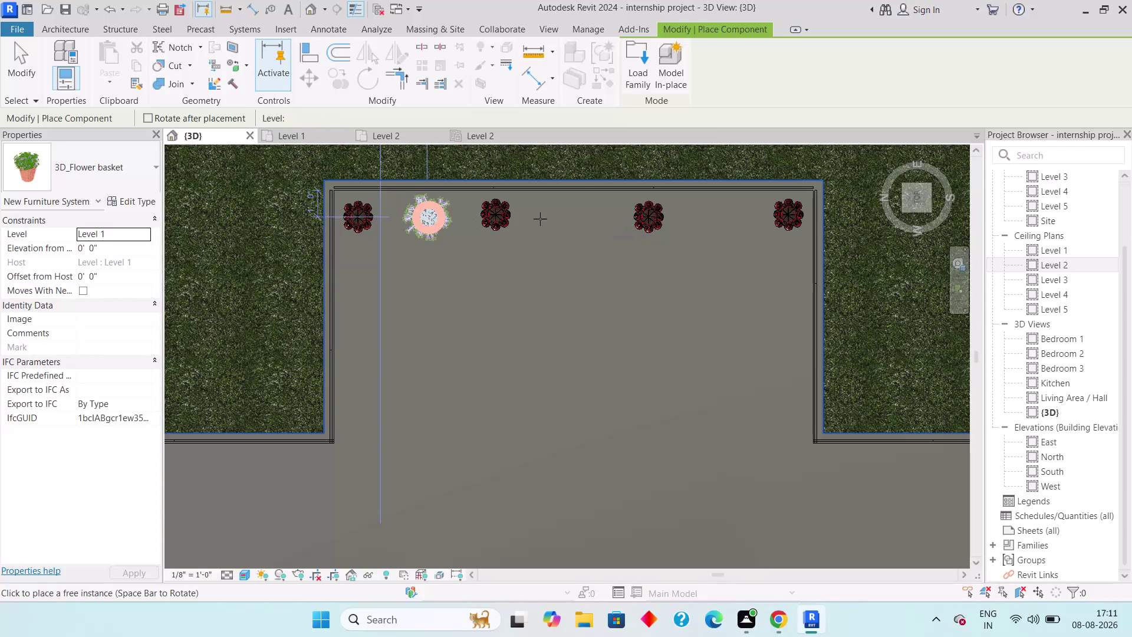
Place 3D_Flower basket instances between the top-wall vases and beside the right and left walls.
click(576, 216)
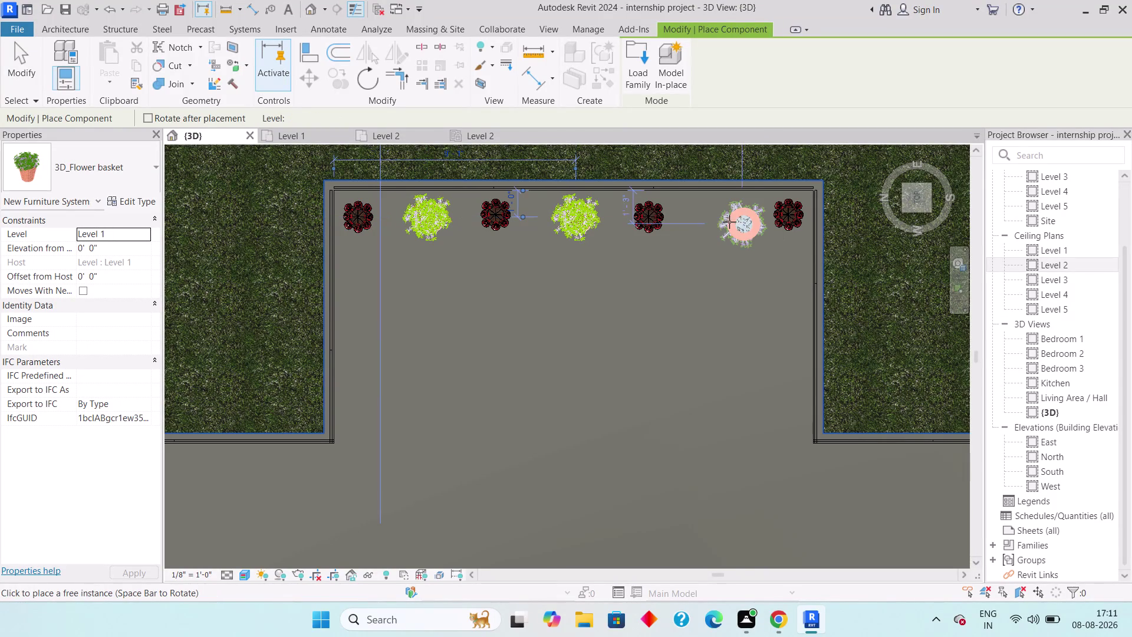
click(723, 220)
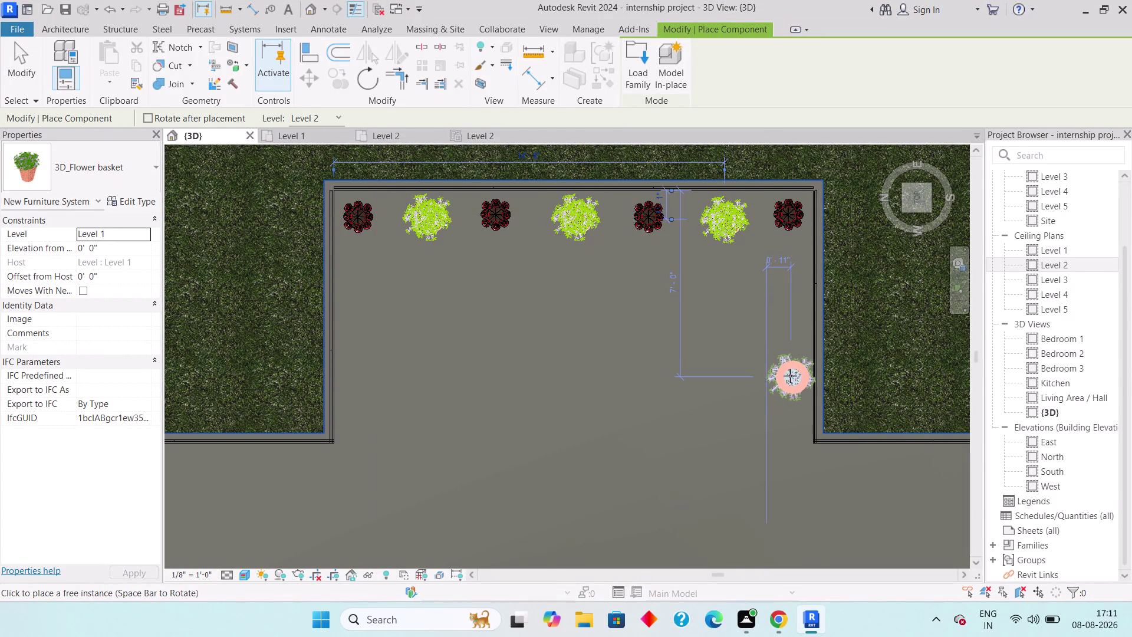
click(789, 375)
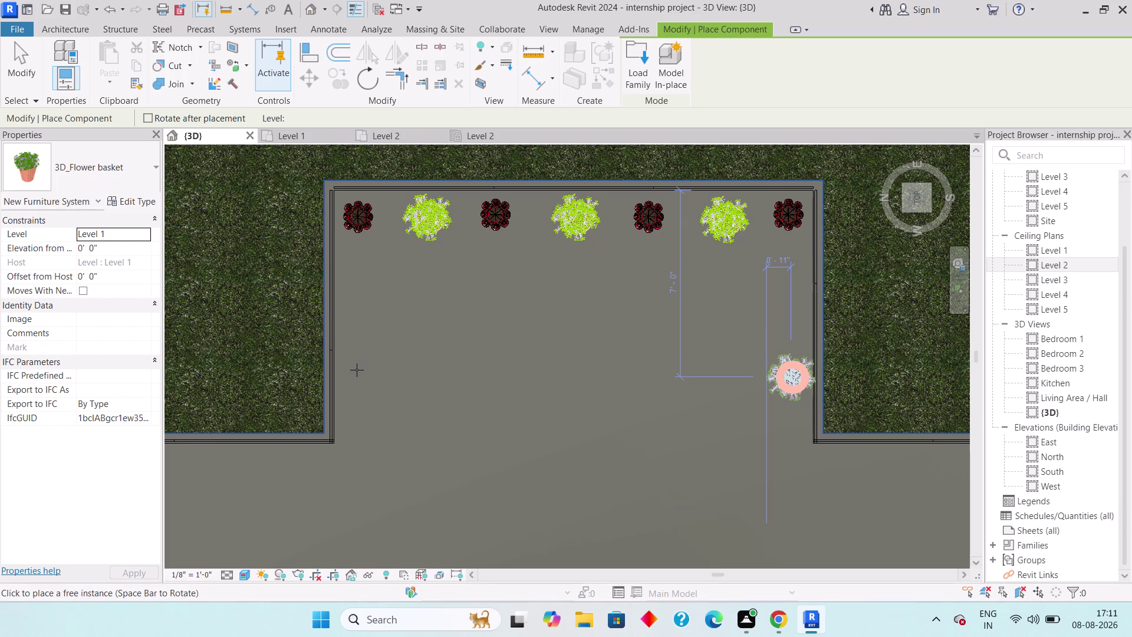
click(361, 372)
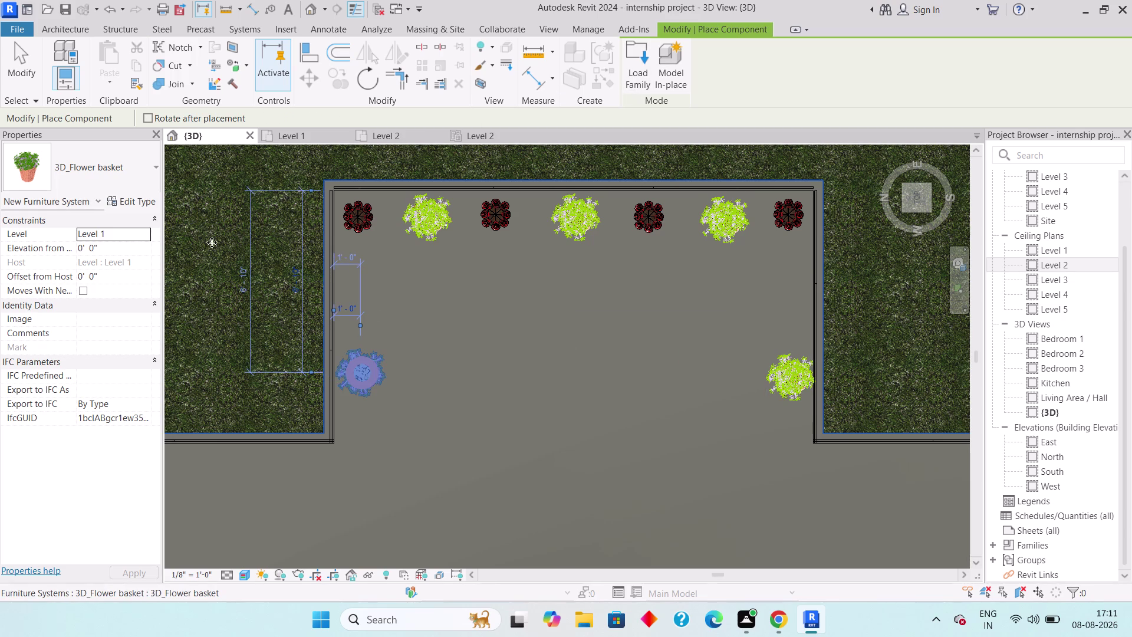
click(125, 167)
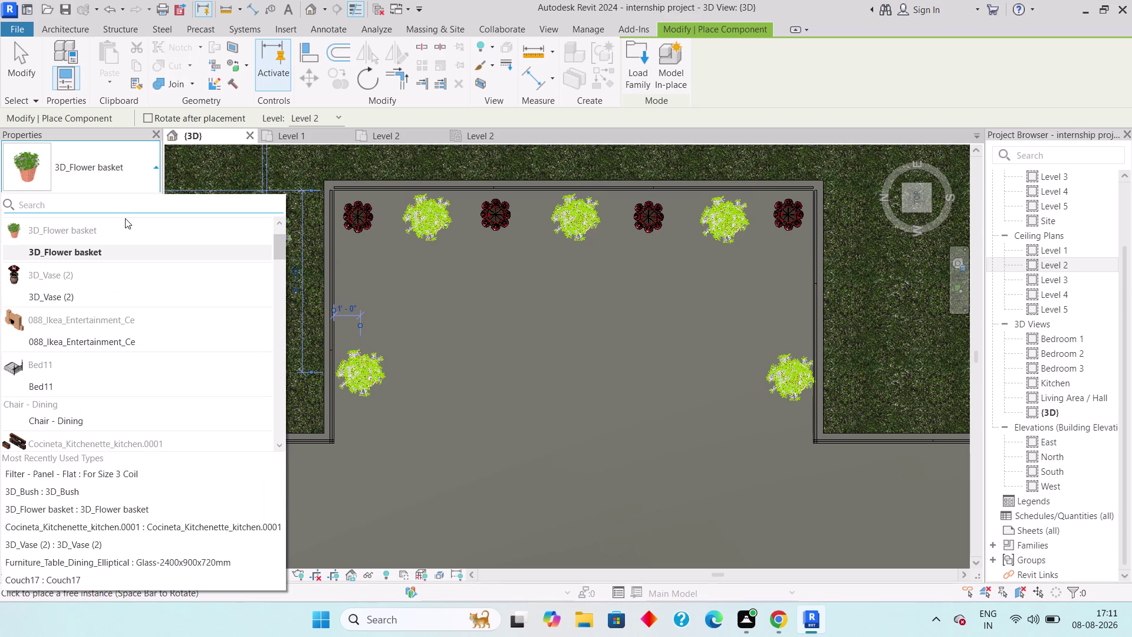
Place two 3D_Vase (2) vases, on the left wall and lower right, then nudge the right basket up.
click(40, 296)
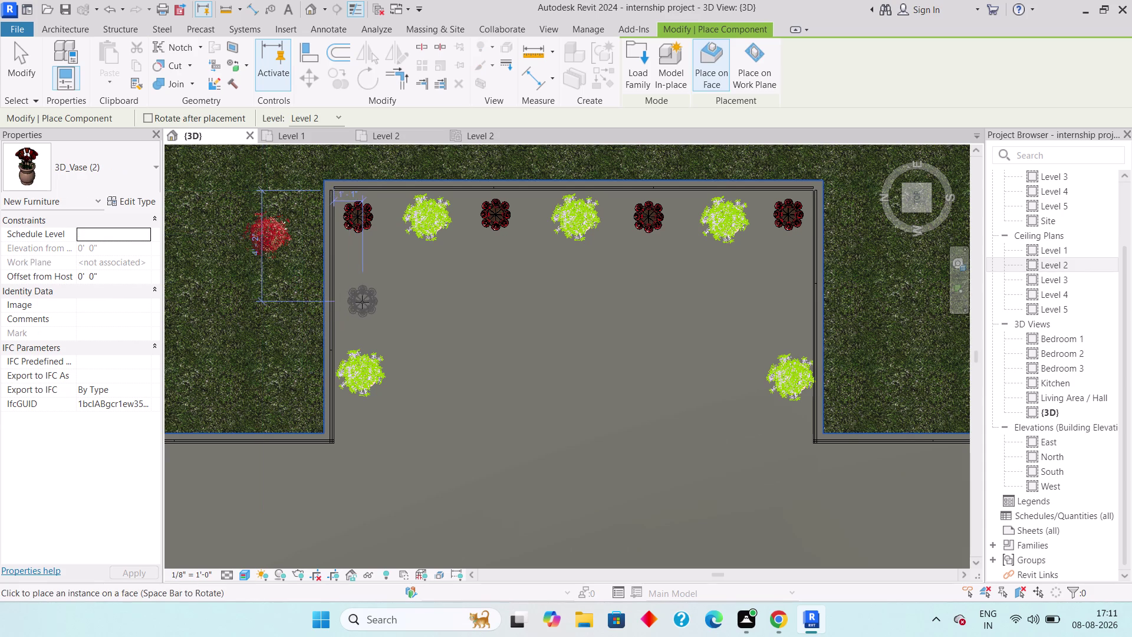
click(362, 301)
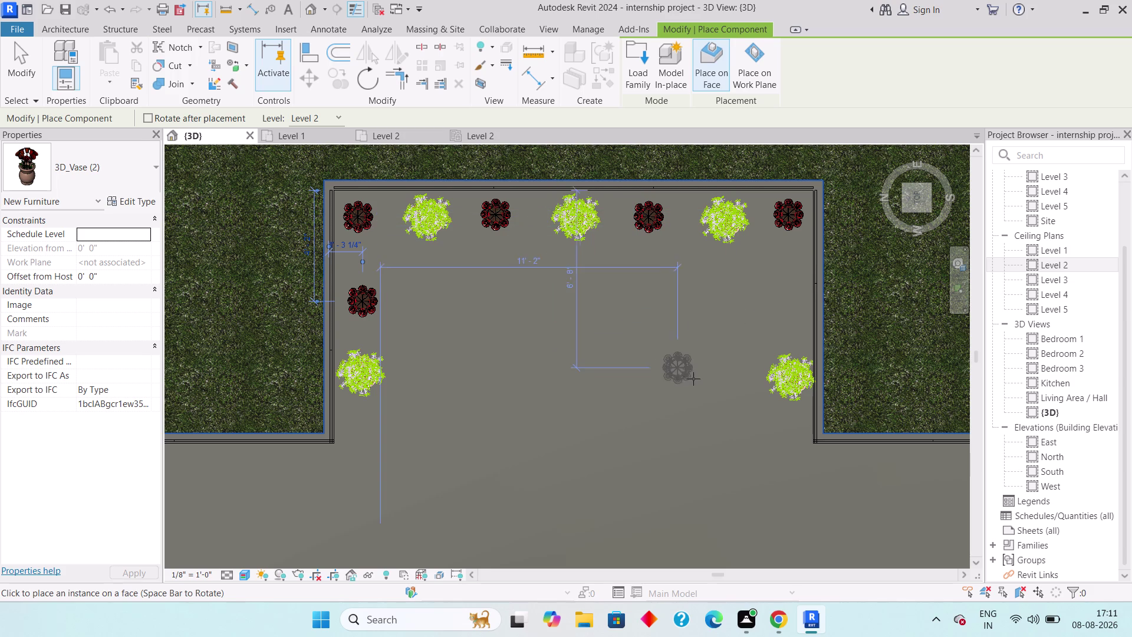
click(721, 392)
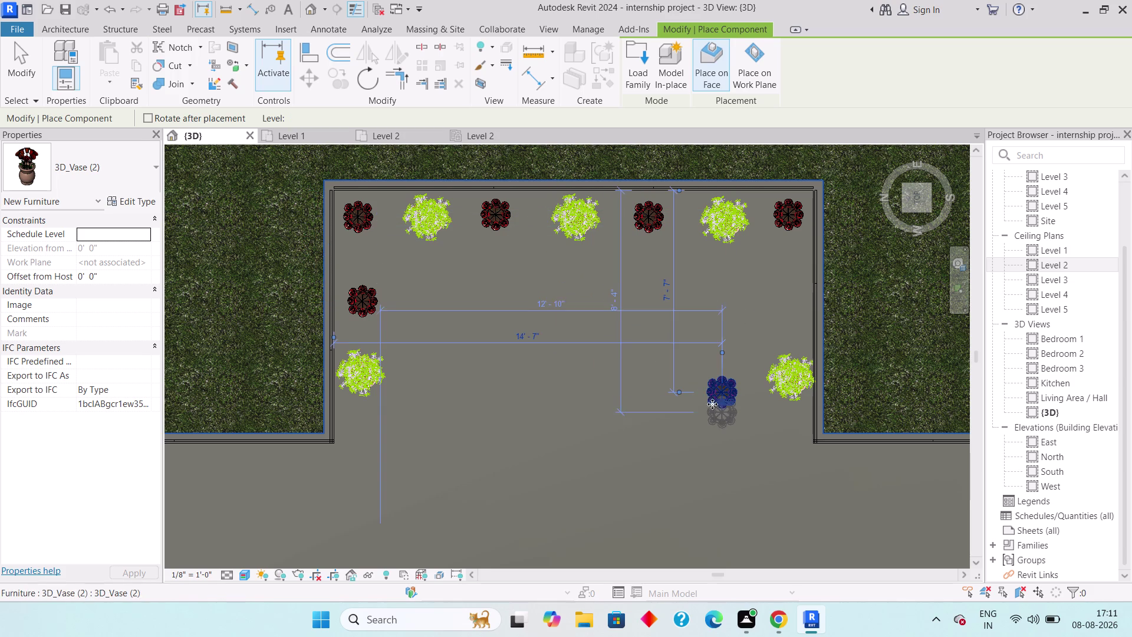
key(Escape)
key(Escape)
key(Escape)
key(Escape)
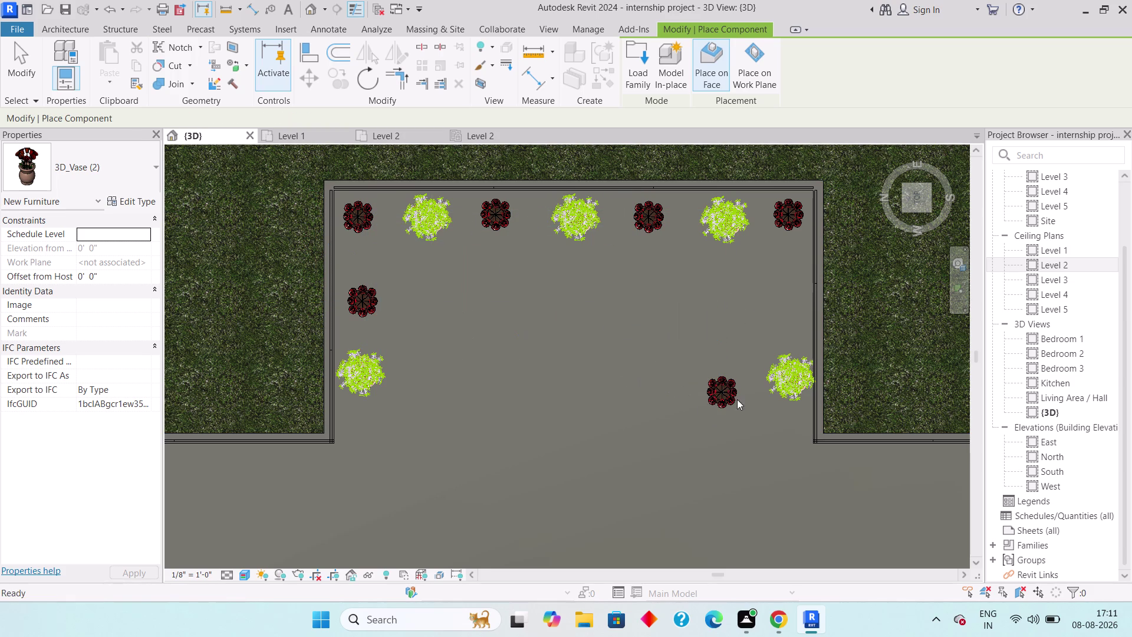
click(793, 391)
key(Up)
Nudge the right-wall flower basket upward with repeated arrow keys, then deselect.
key(Up)
key(Up)
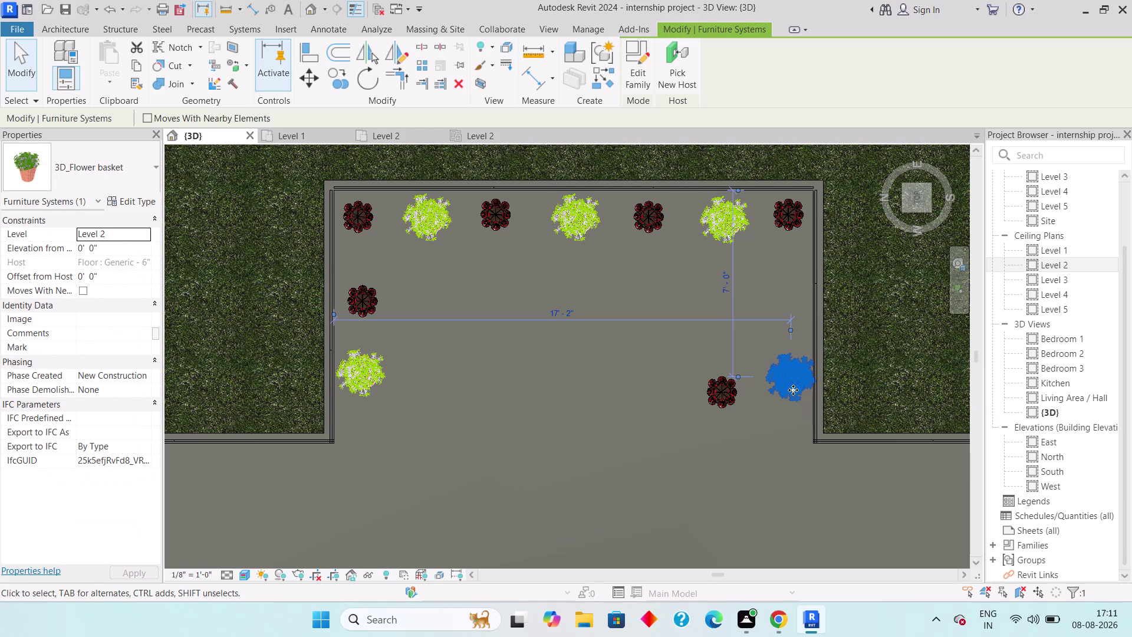
key(Up)
key(Up)
key(Up)
key(Up)
key(Up)
key(Up)
key(Up)
key(Up)
key(Up)
key(Up)
key(Up)
key(Up)
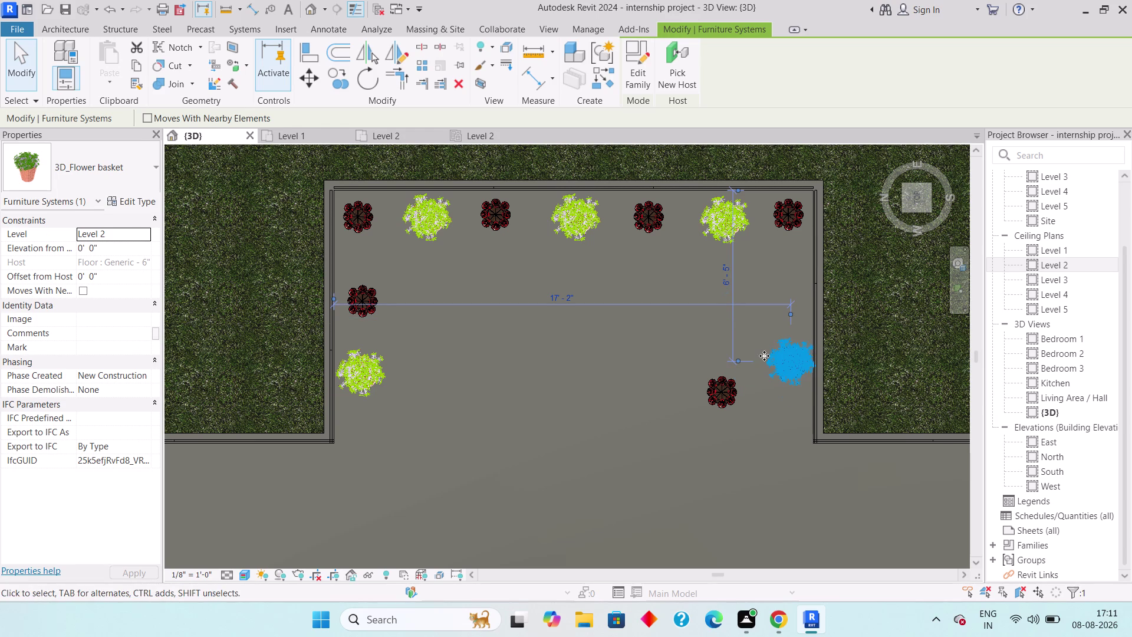
key(Up)
key(Up)
key(Up)
key(Up)
key(Up)
key(Up)
key(Up)
key(Up)
key(Up)
key(Up)
key(Up)
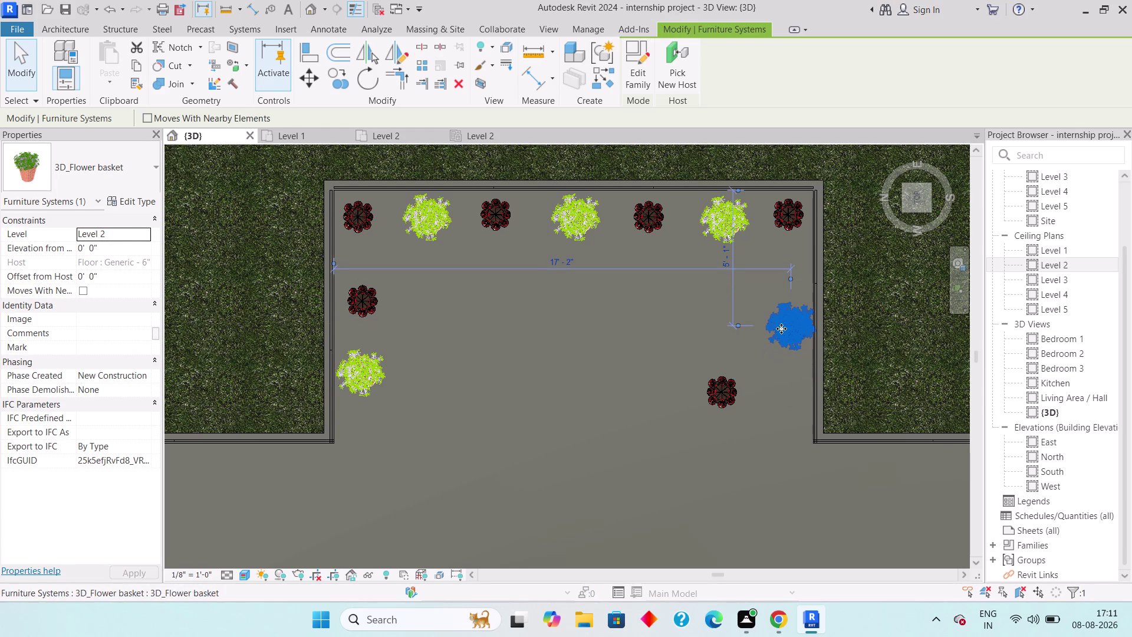
key(Escape)
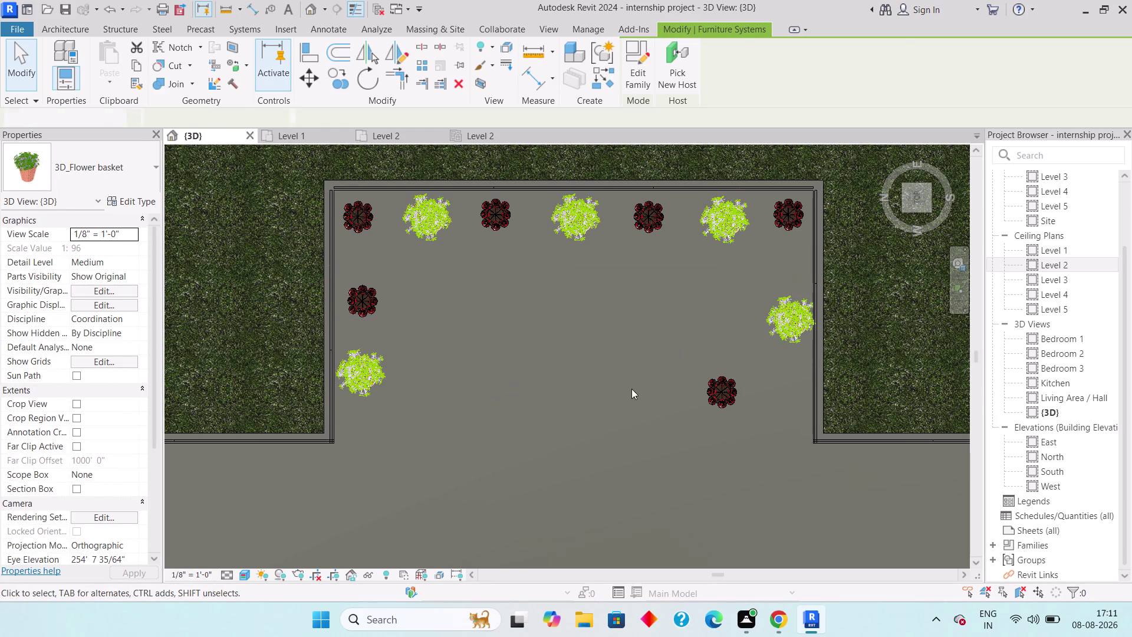
Drag the right-wall flower basket slightly higher and the lower vase next to the right wall.
drag(790, 329, 780, 303)
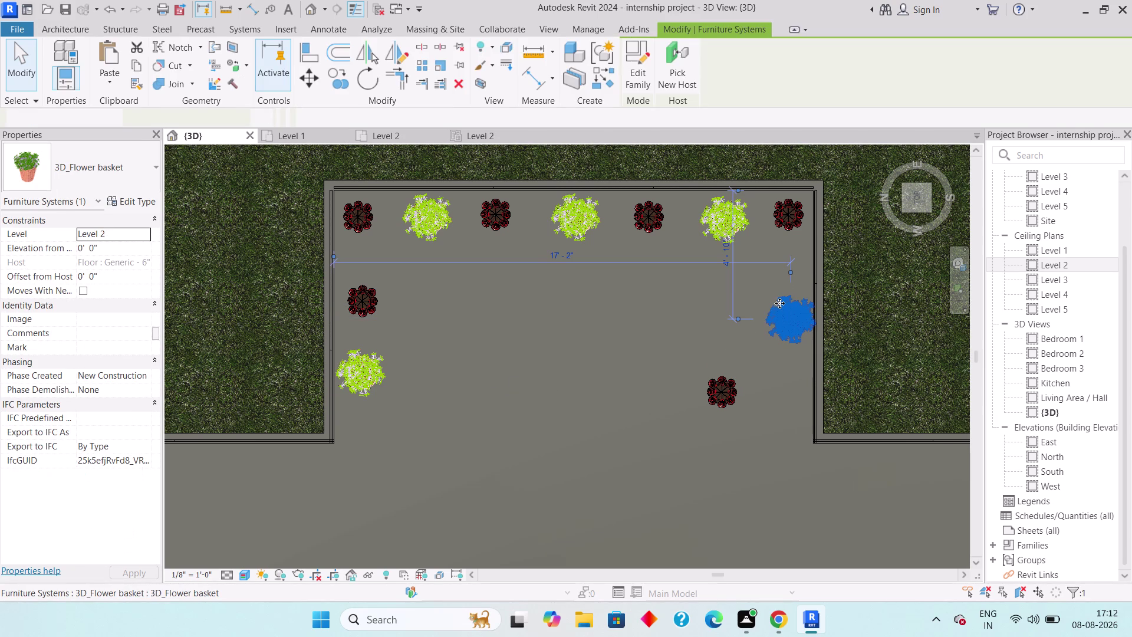
drag(780, 303, 779, 302)
key(Escape)
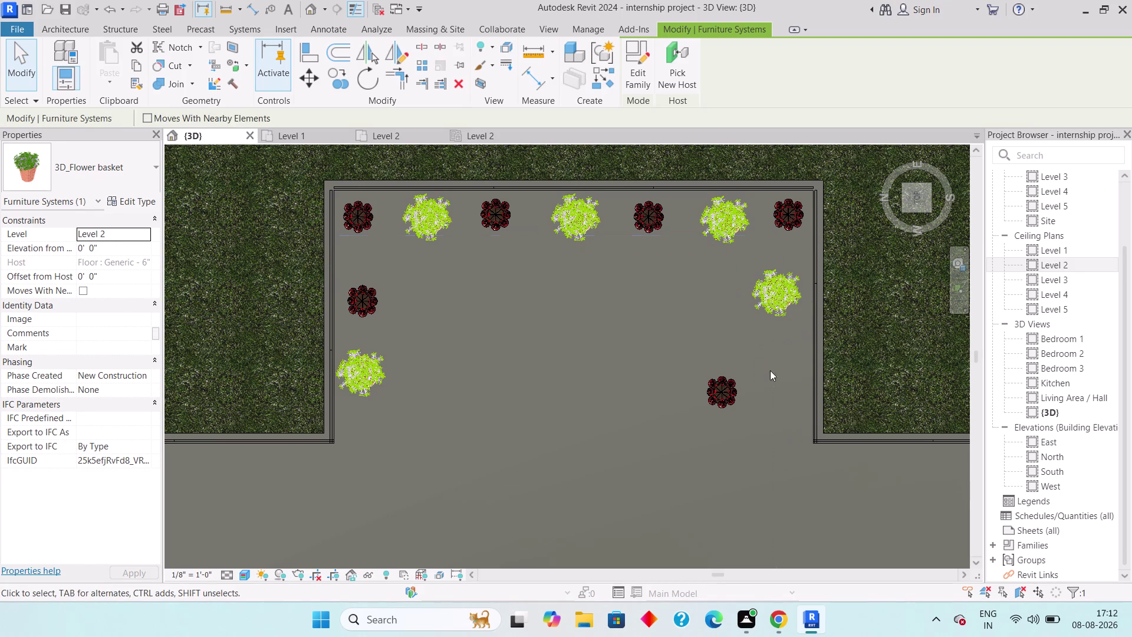
drag(721, 385, 795, 376)
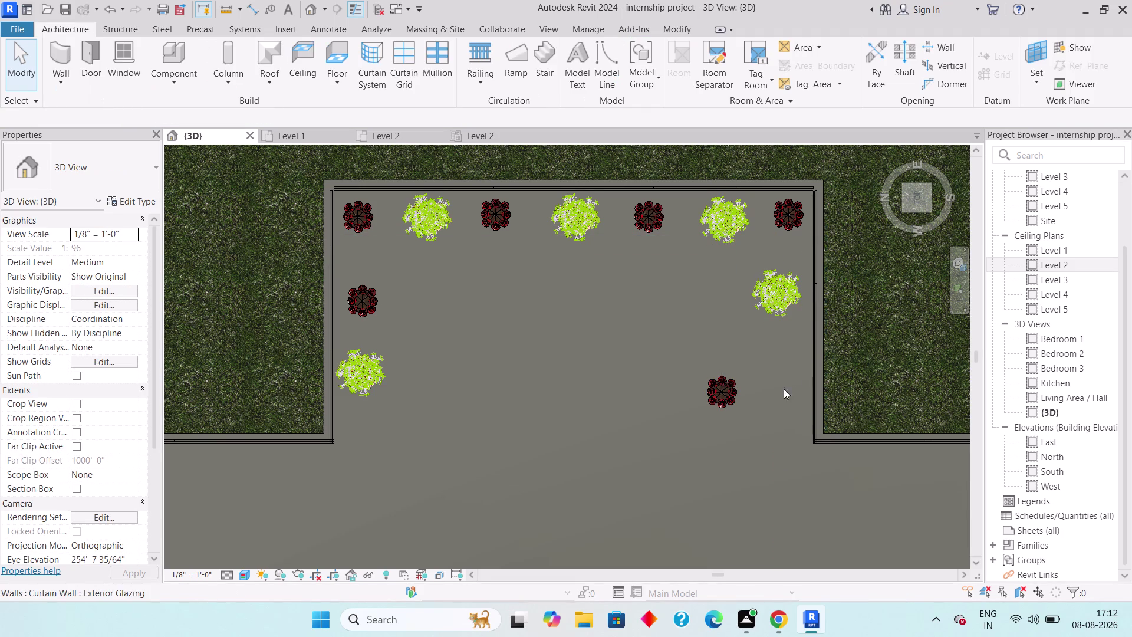
drag(715, 394, 789, 388)
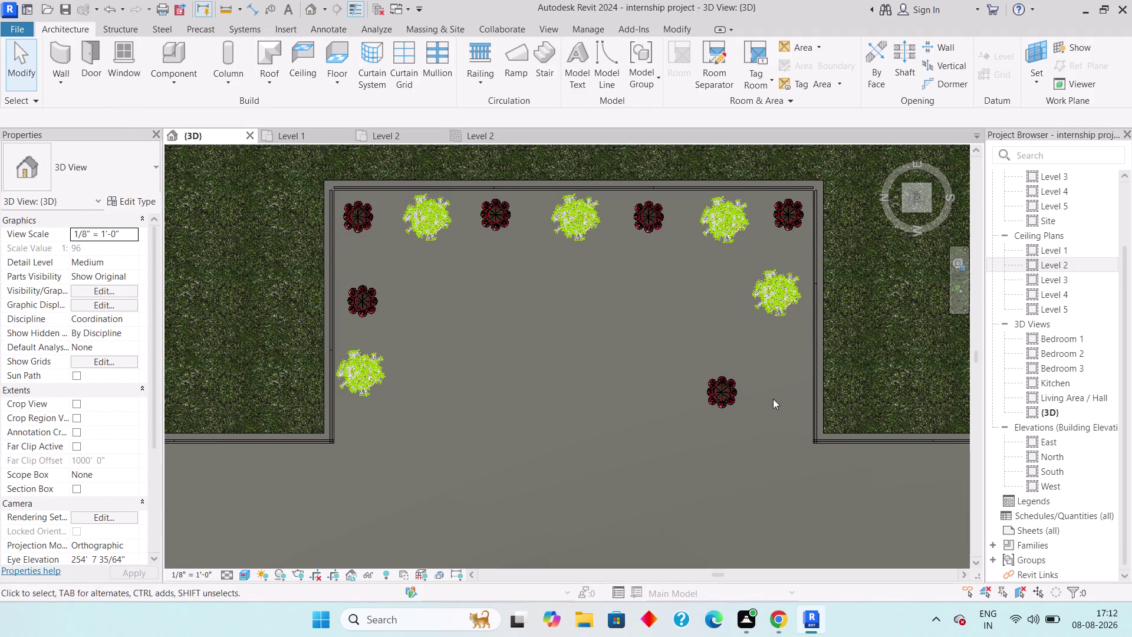
drag(724, 391, 784, 388)
Drag the left flower basket up the wall and the vase down to the lower left.
drag(361, 305, 417, 396)
drag(361, 376, 358, 297)
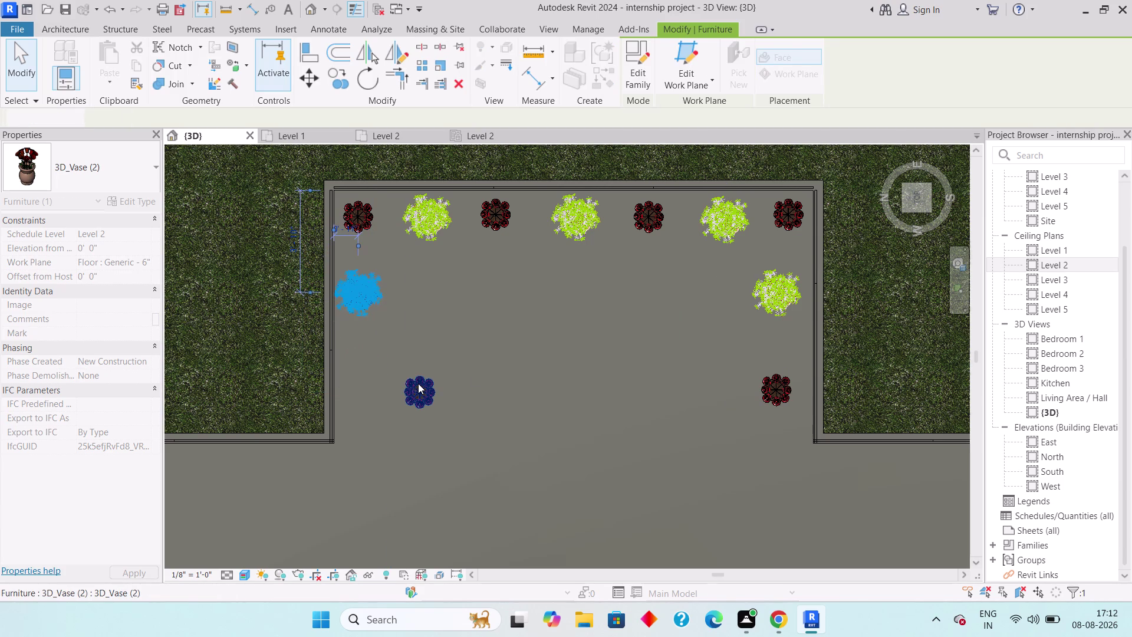
drag(418, 383, 356, 369)
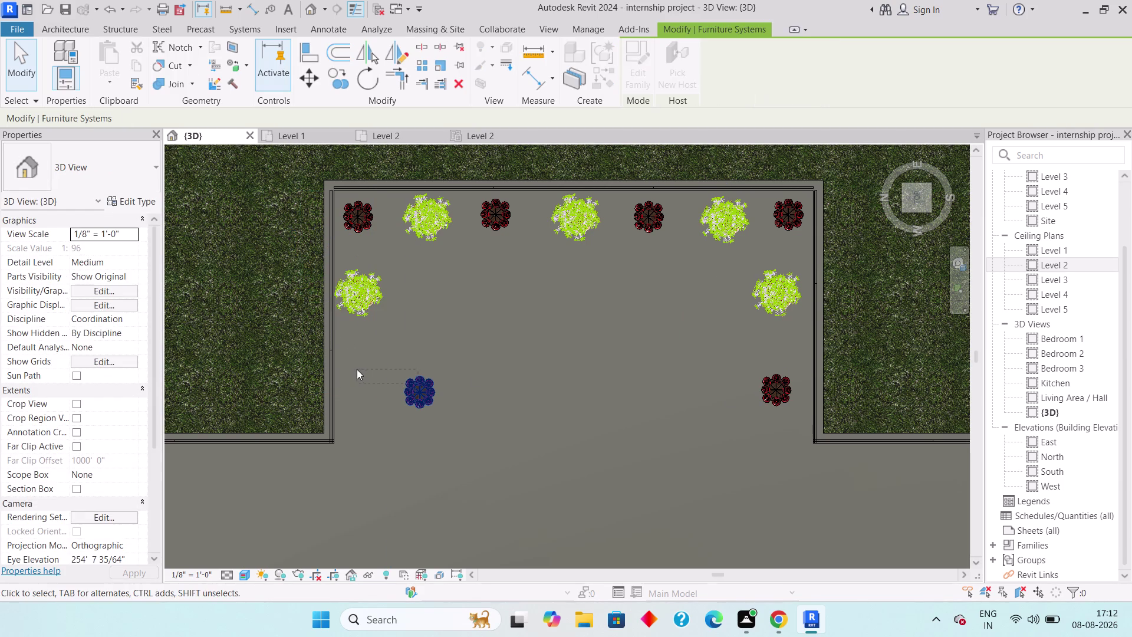
drag(417, 394, 367, 391)
key(Escape)
key(Escape)
key(Escape)
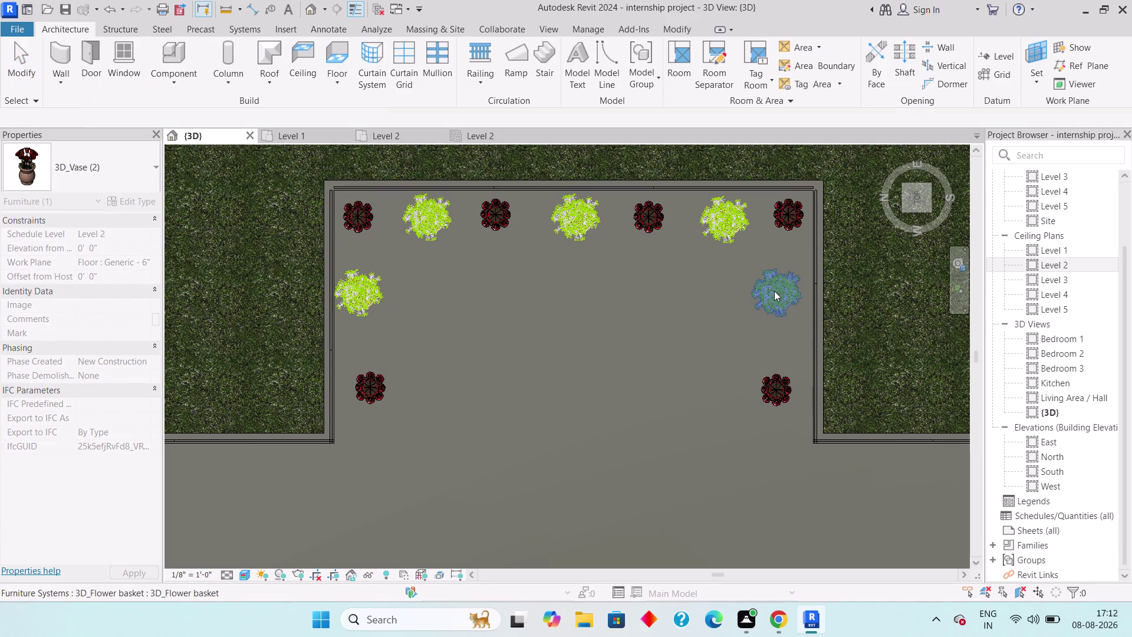
Nudge the right-wall flower basket and the lower-right vase toward the right wall.
click(774, 290)
key(Right)
key(Right)
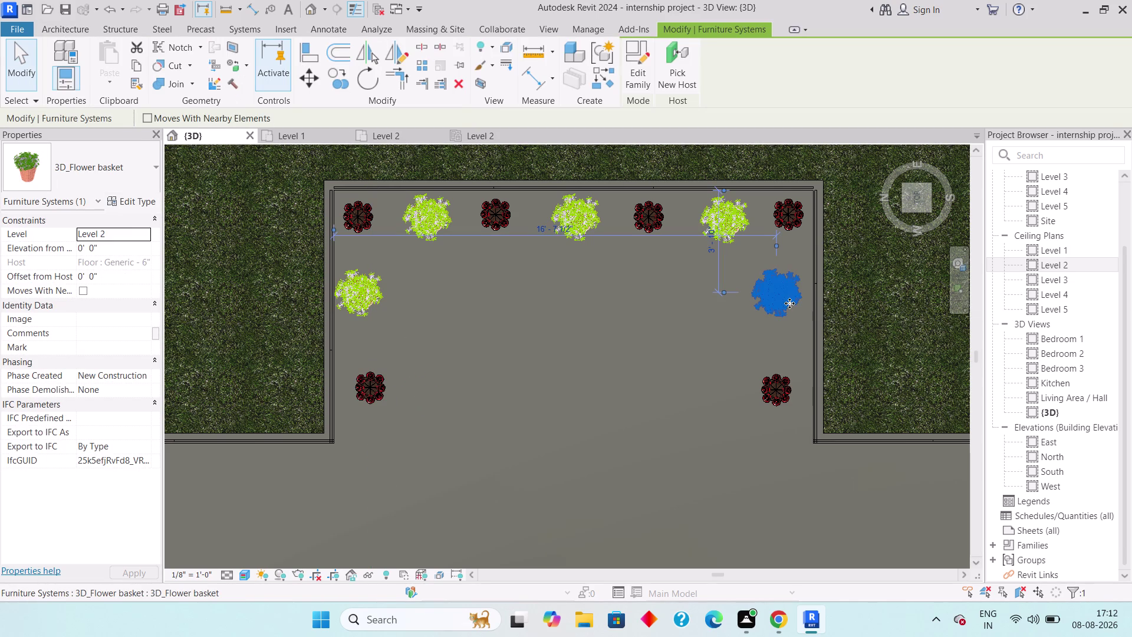
click(784, 393)
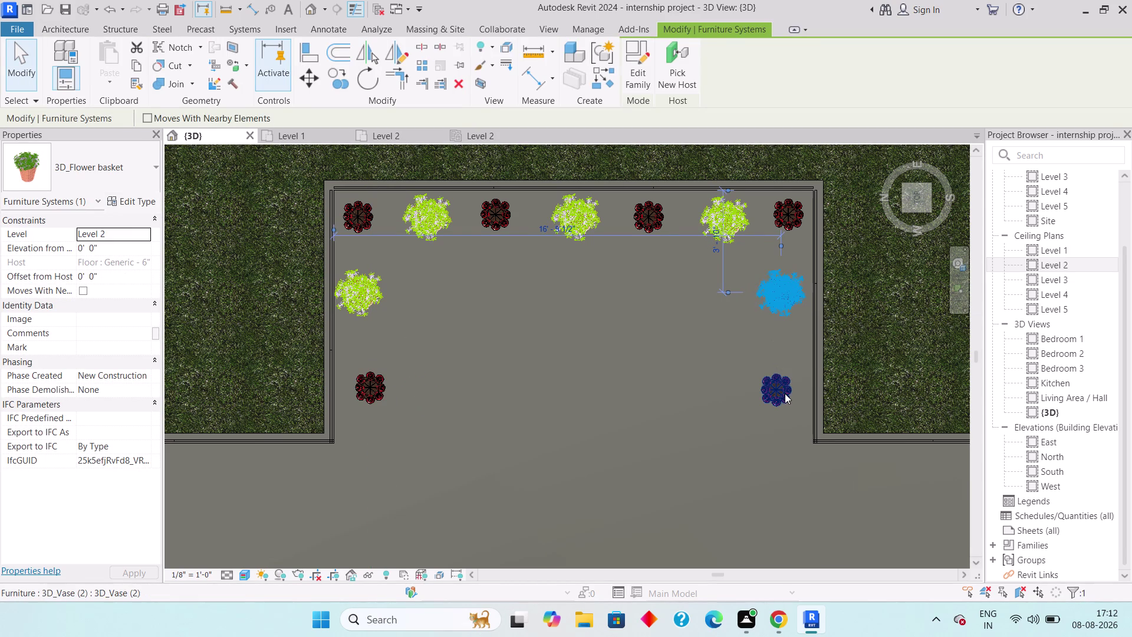
key(Right)
key(Right)
key(Right)
key(Right)
key(Up)
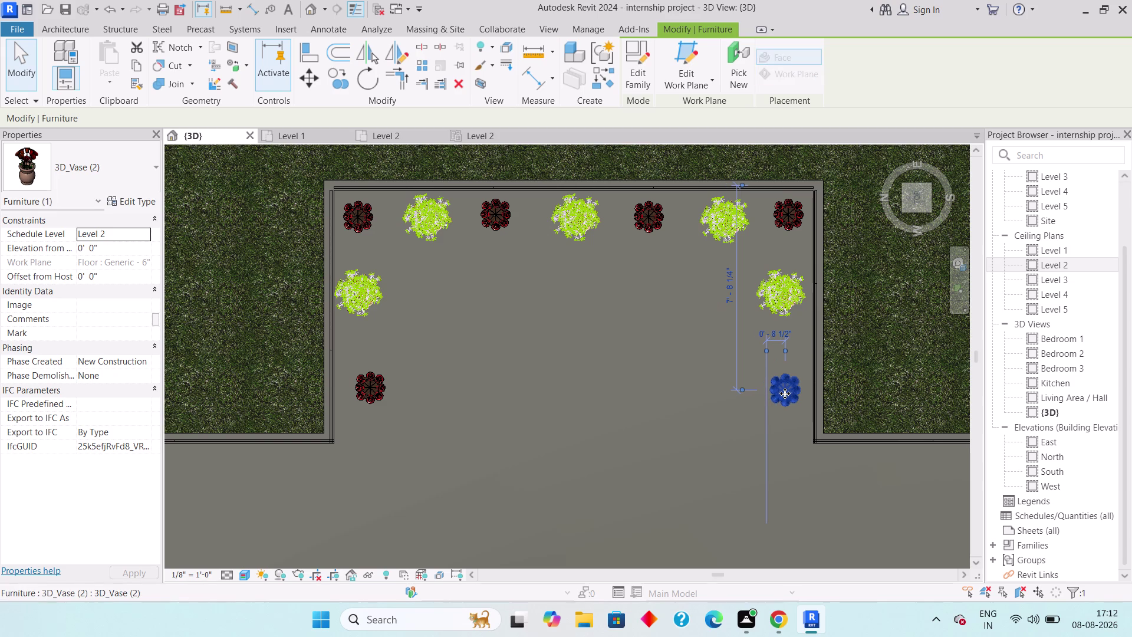
key(Right)
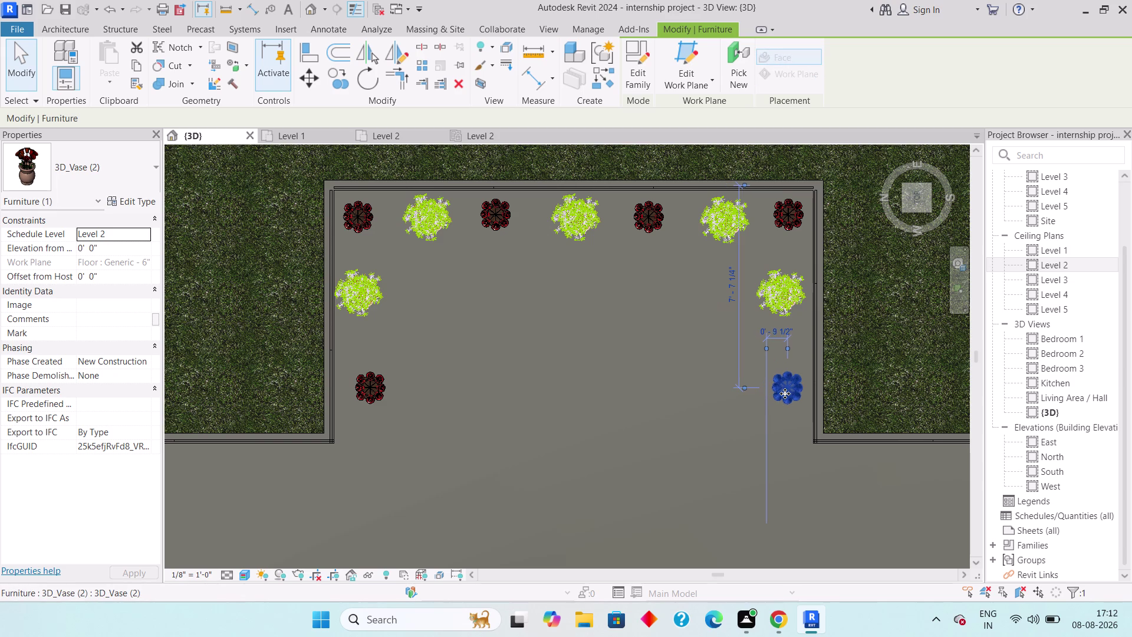
key(Escape)
Nudge the left-wall flower basket down and to the right into position.
click(368, 297)
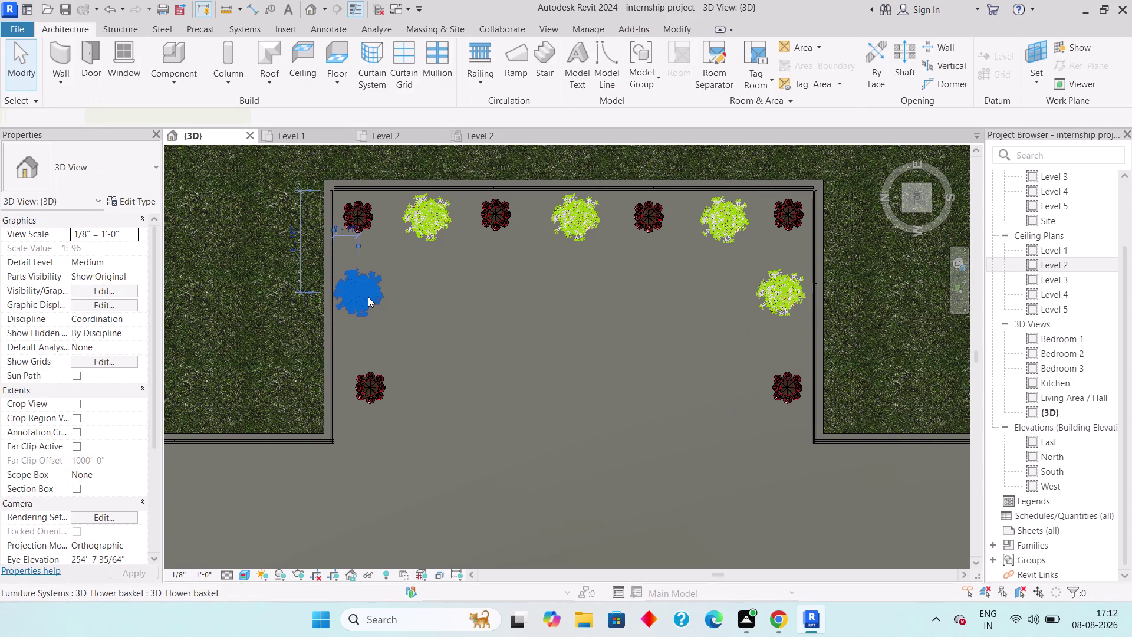
key(Down)
key(Down)
key(Right)
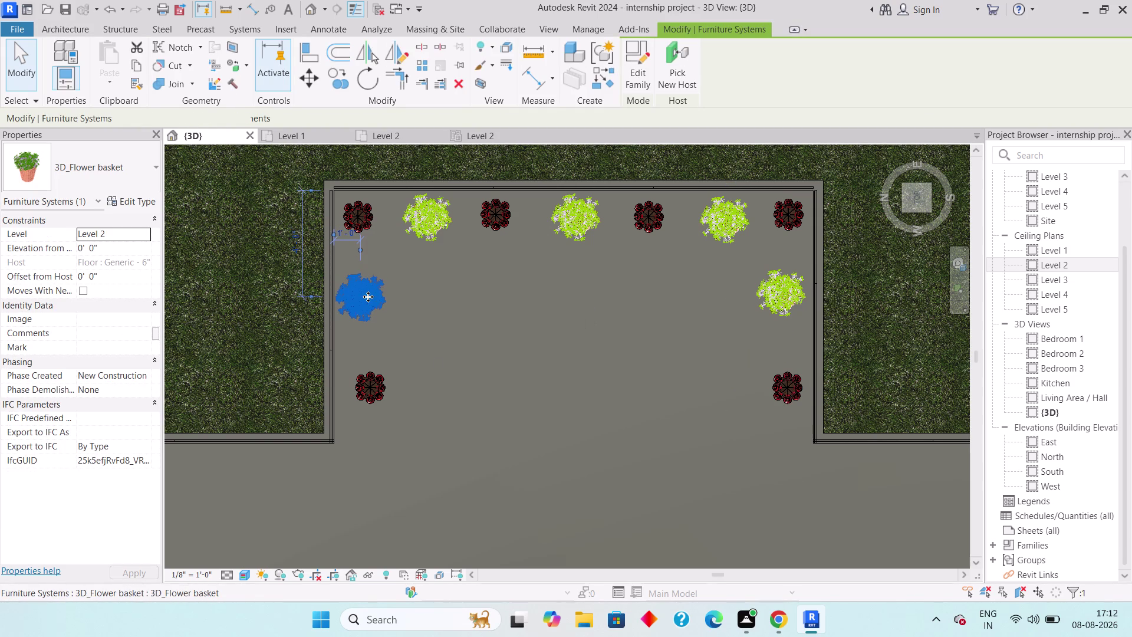
key(Right)
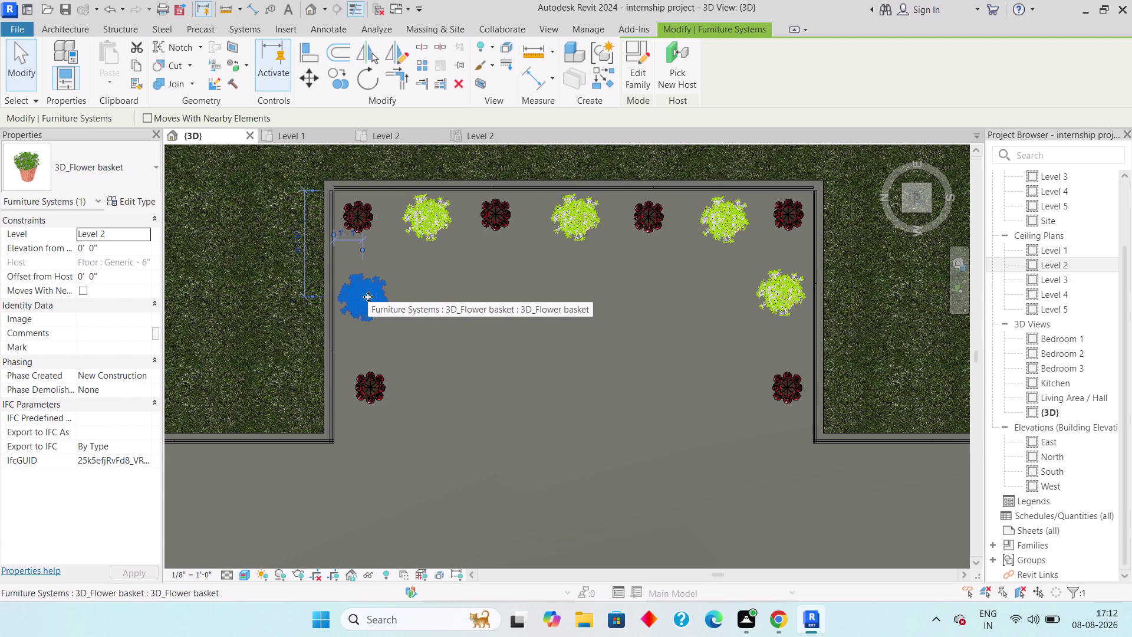
key(Escape)
Nudge the lower-left vase into place, then exit placement and deselect.
click(376, 389)
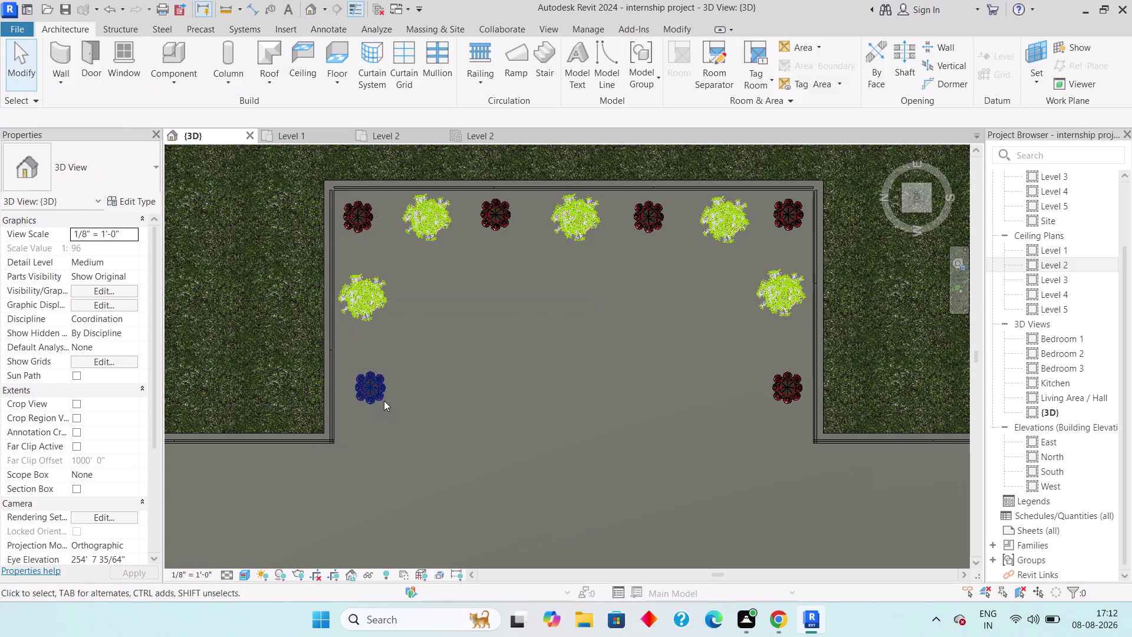
click(376, 389)
key(Left)
key(Left)
key(Left)
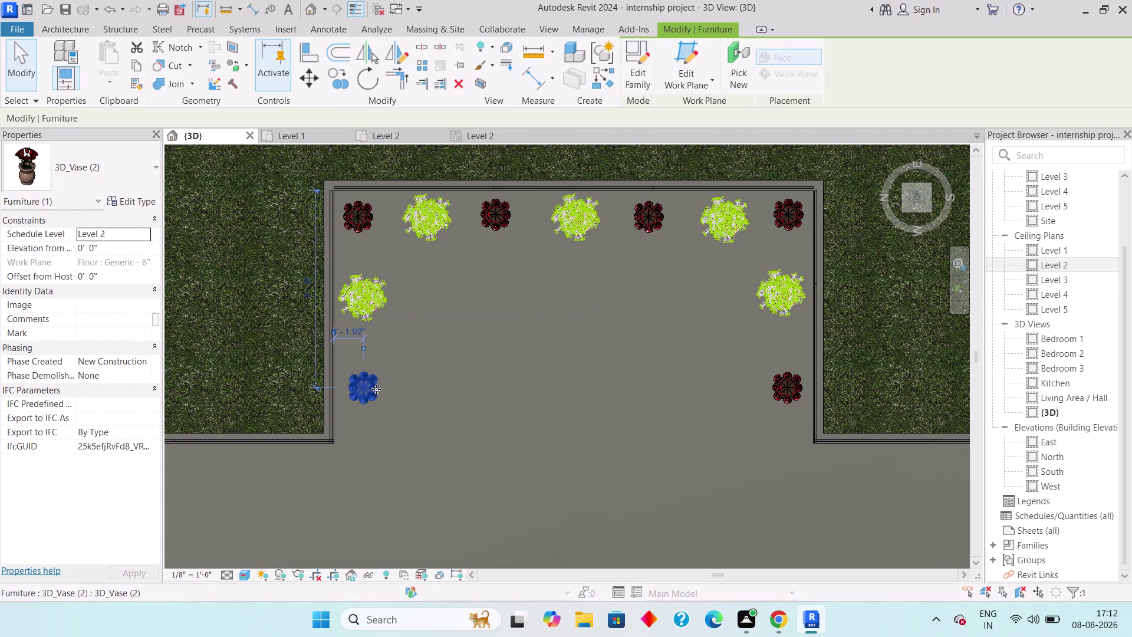
key(Left)
key(Up)
key(Escape)
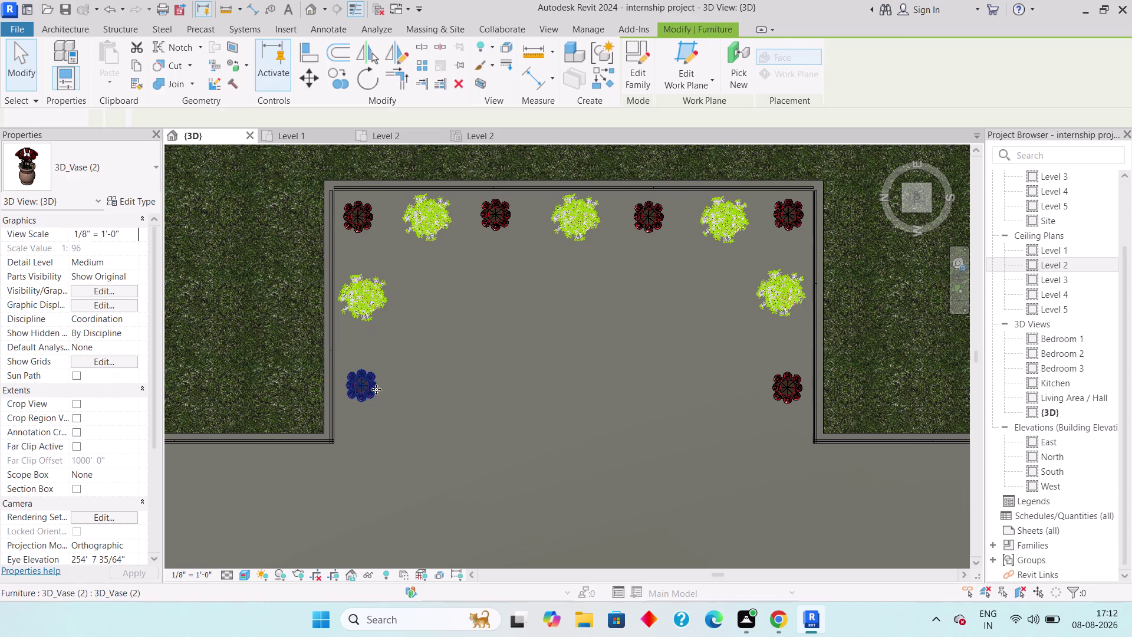
key(Escape)
scroll(down, 3)
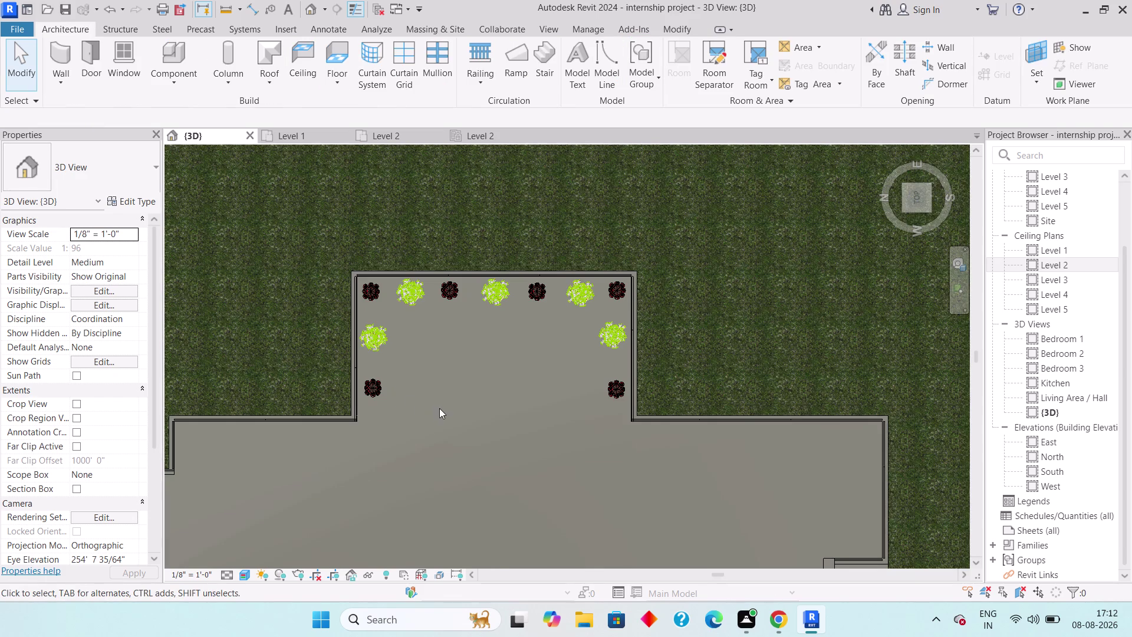
scroll(down, 3)
middle_drag(458, 363, 434, 274)
scroll(down, 3)
scroll(down, 3)
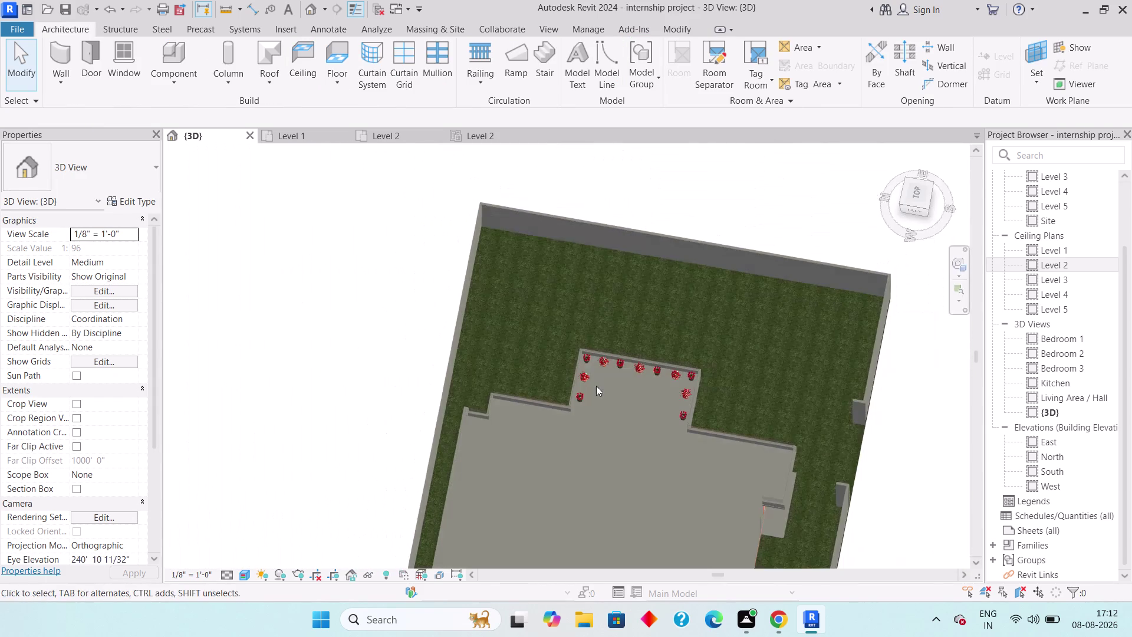
middle_drag(595, 379, 585, 229)
middle_drag(698, 505, 585, 166)
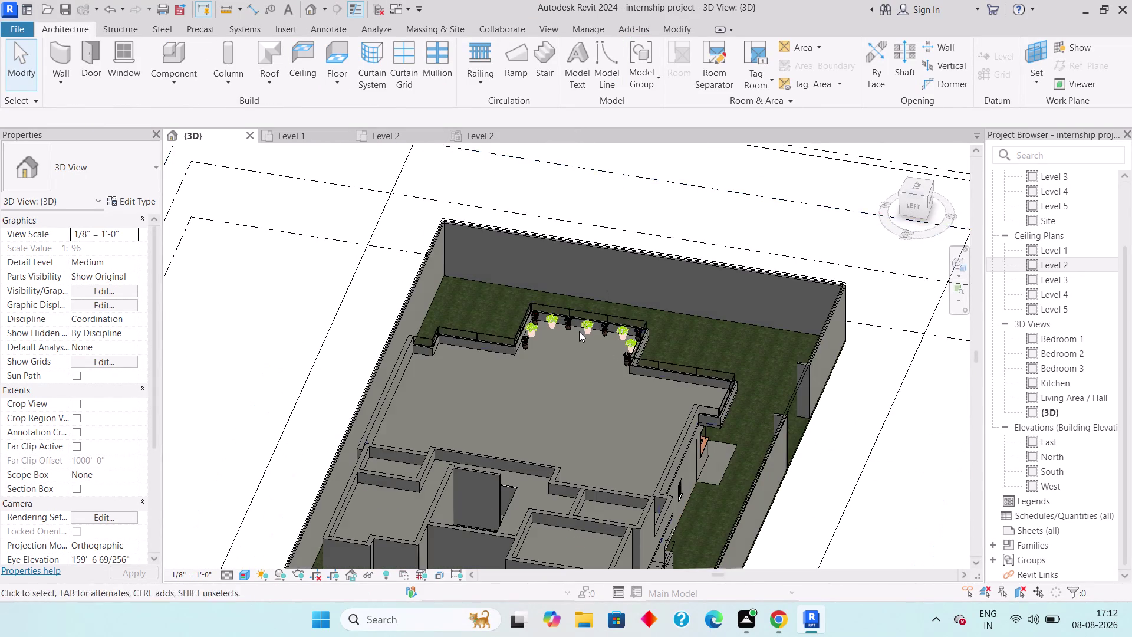
scroll(up, 3)
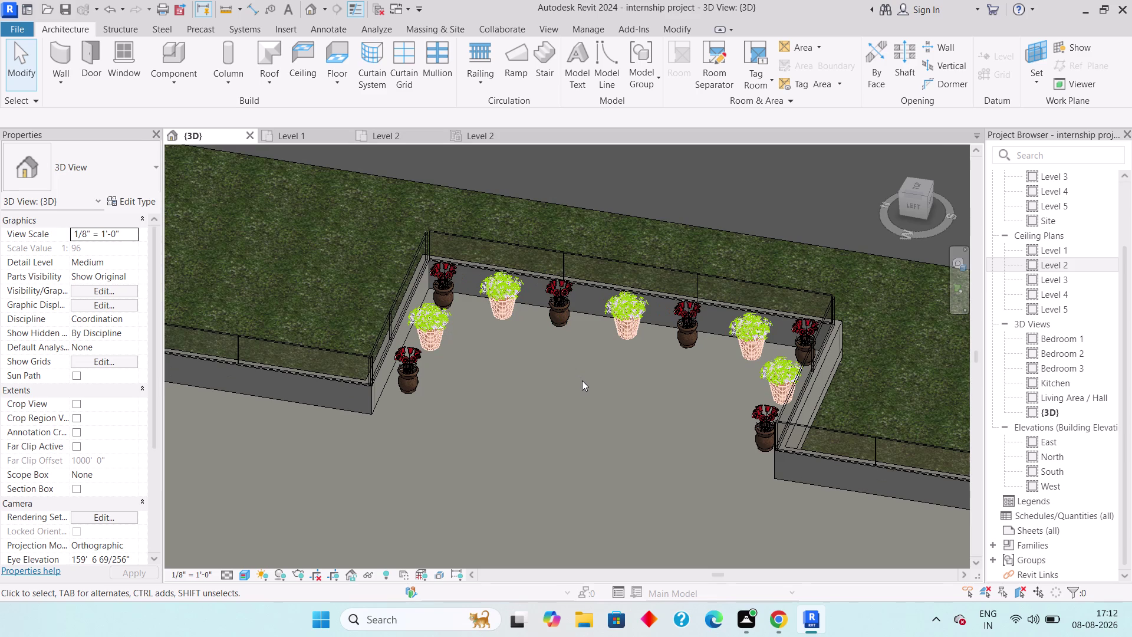
scroll(down, 3)
scroll(down, 3)
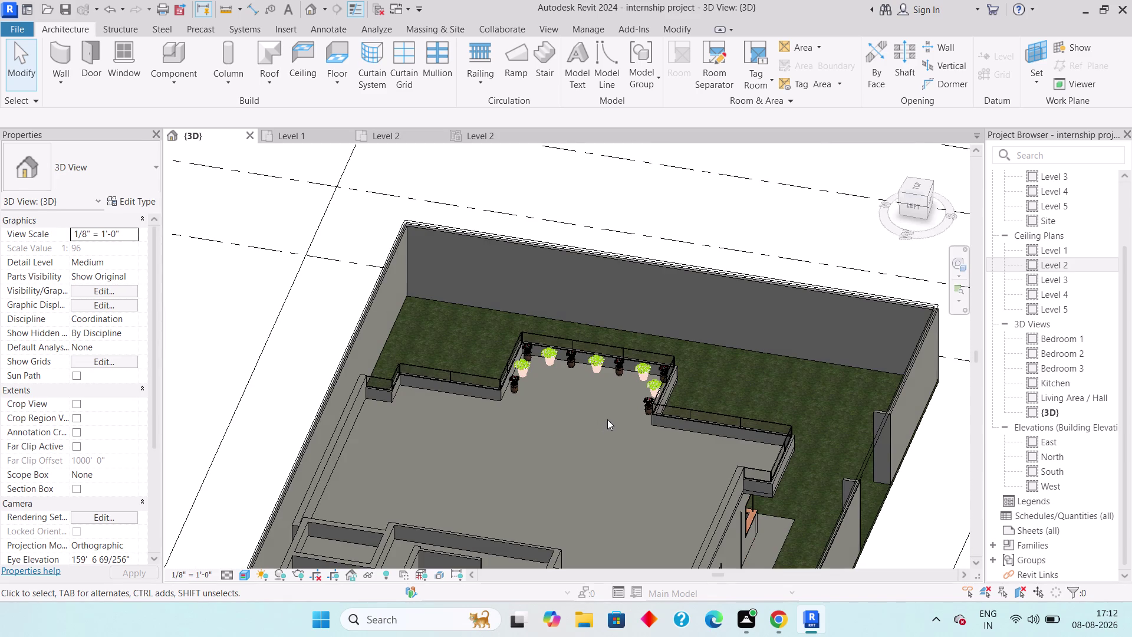
middle_drag(624, 411, 522, 395)
scroll(down, 3)
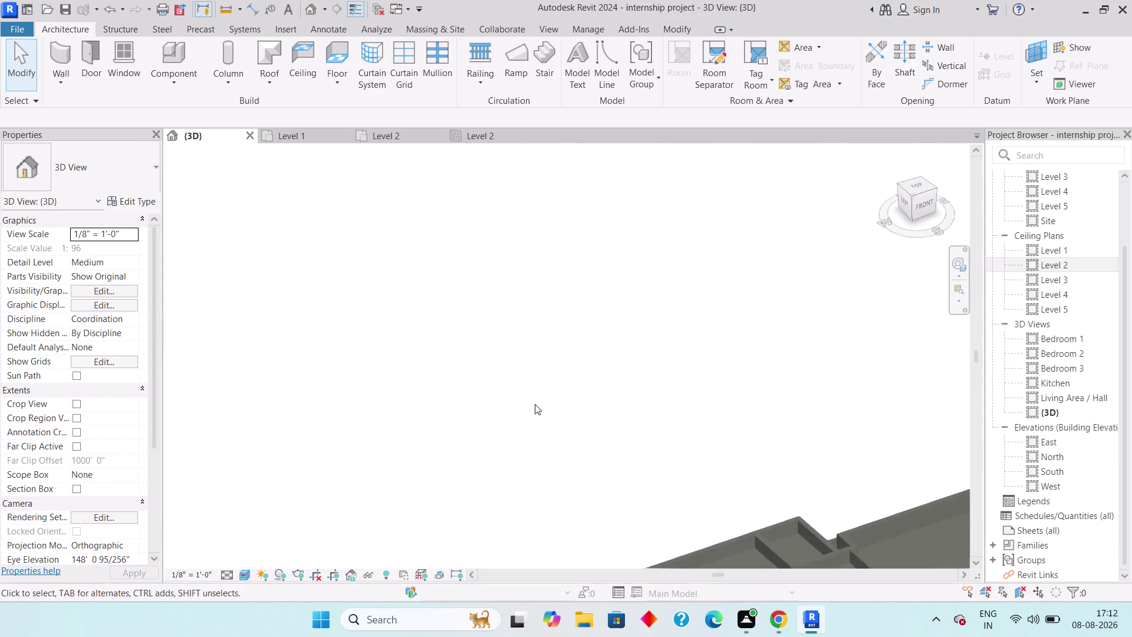
scroll(down, 3)
middle_drag(557, 432, 465, 200)
scroll(down, 3)
middle_drag(599, 344, 569, 350)
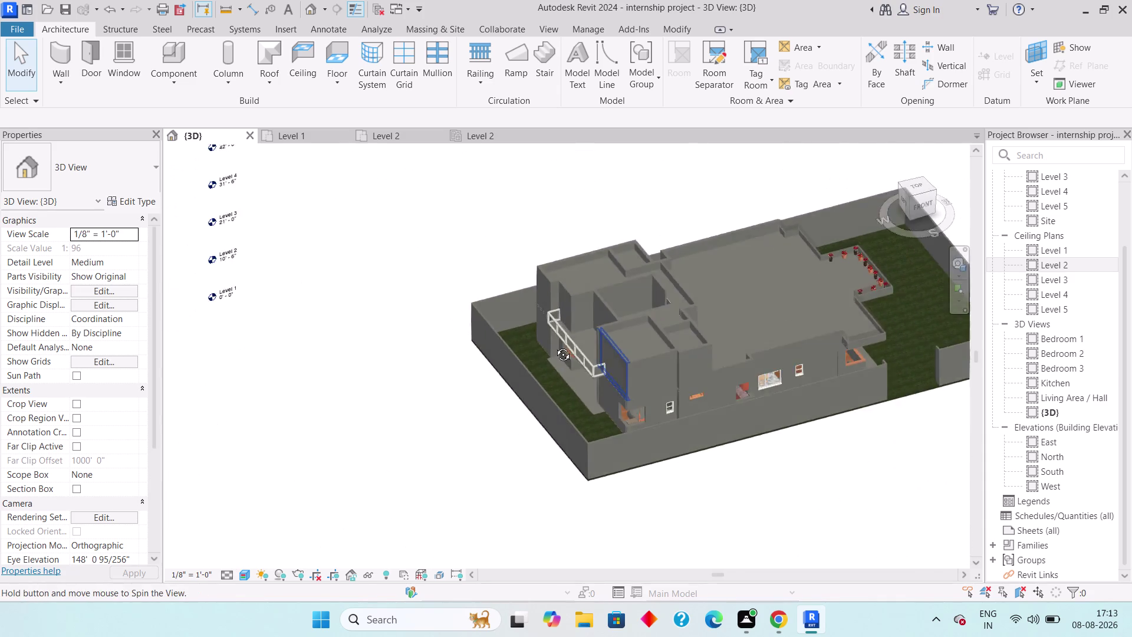
middle_drag(569, 350, 534, 343)
middle_drag(628, 348, 528, 384)
middle_drag(644, 396, 585, 270)
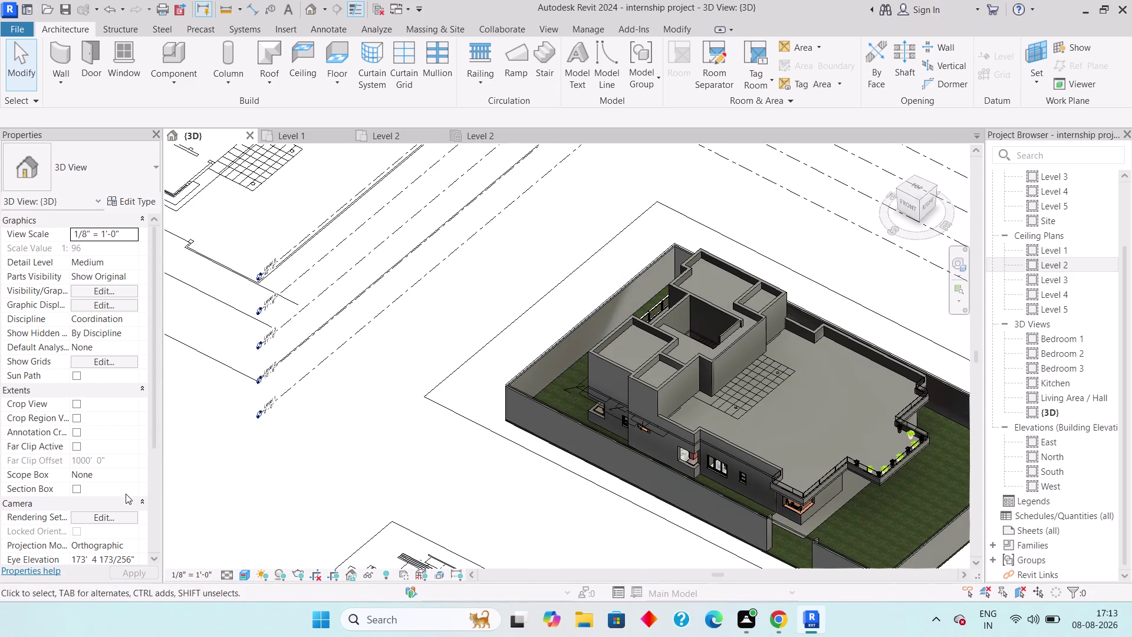
Switch to the Level 2 floor plan and set its visual style to Wireframe.
click(399, 136)
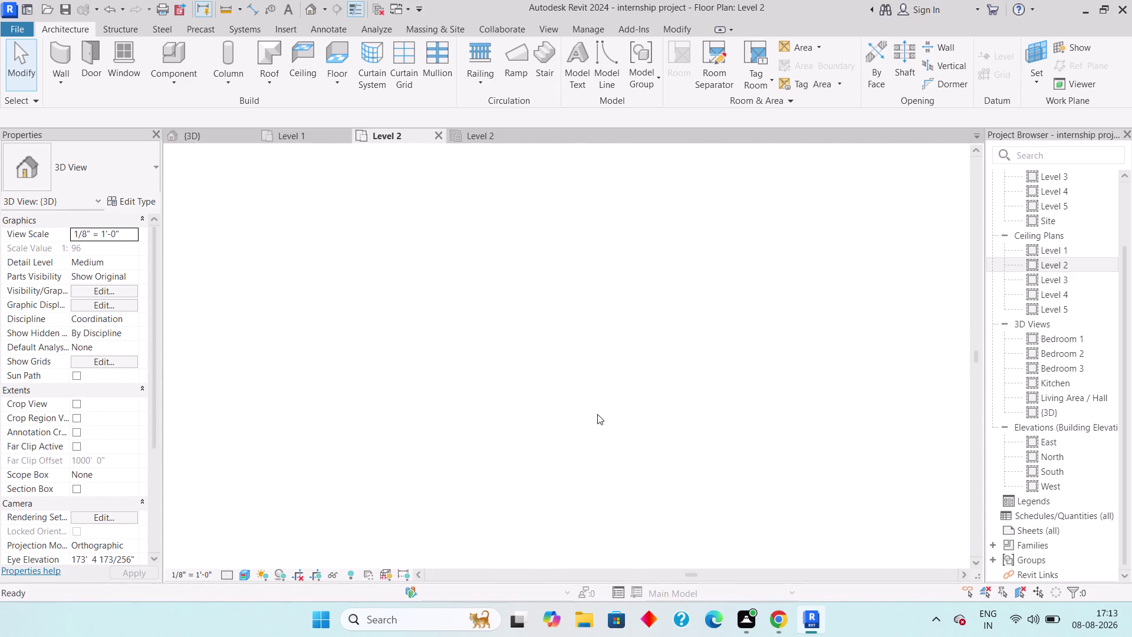
scroll(up, 3)
scroll(up, 3)
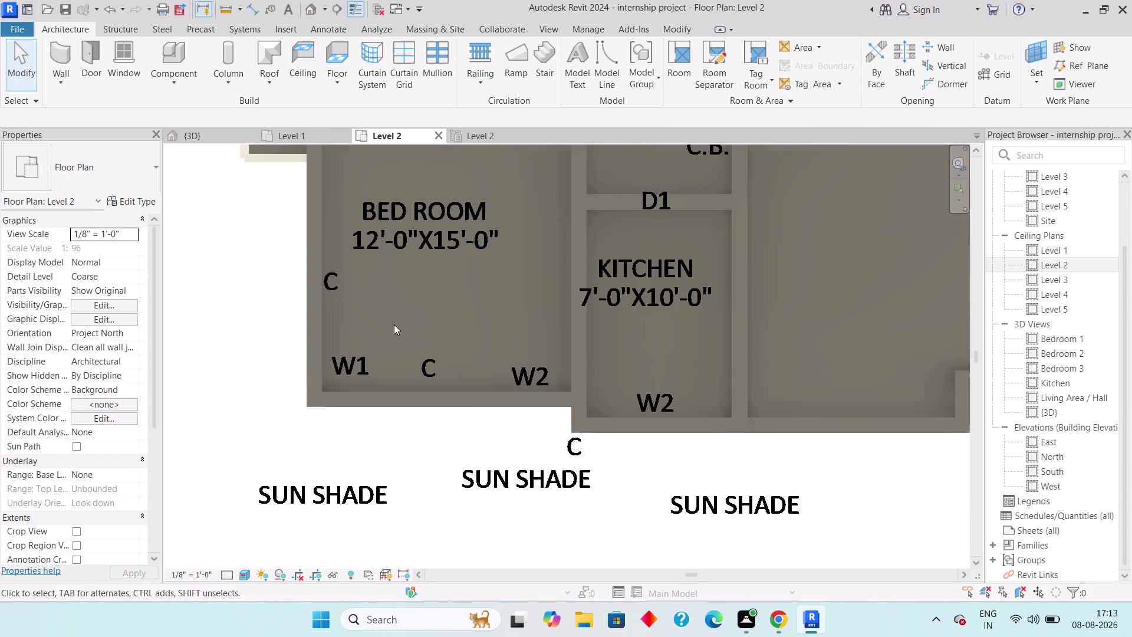
click(244, 571)
click(291, 488)
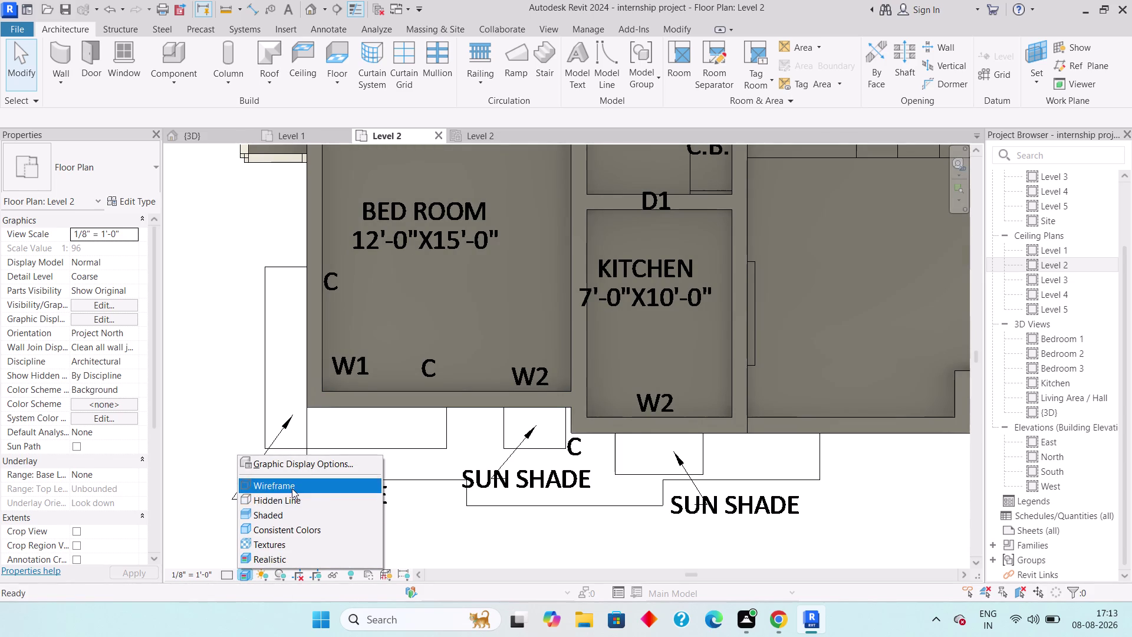
Pan to the upper bedroom and toilet openings and start the Measure tool.
middle_drag(434, 359, 414, 438)
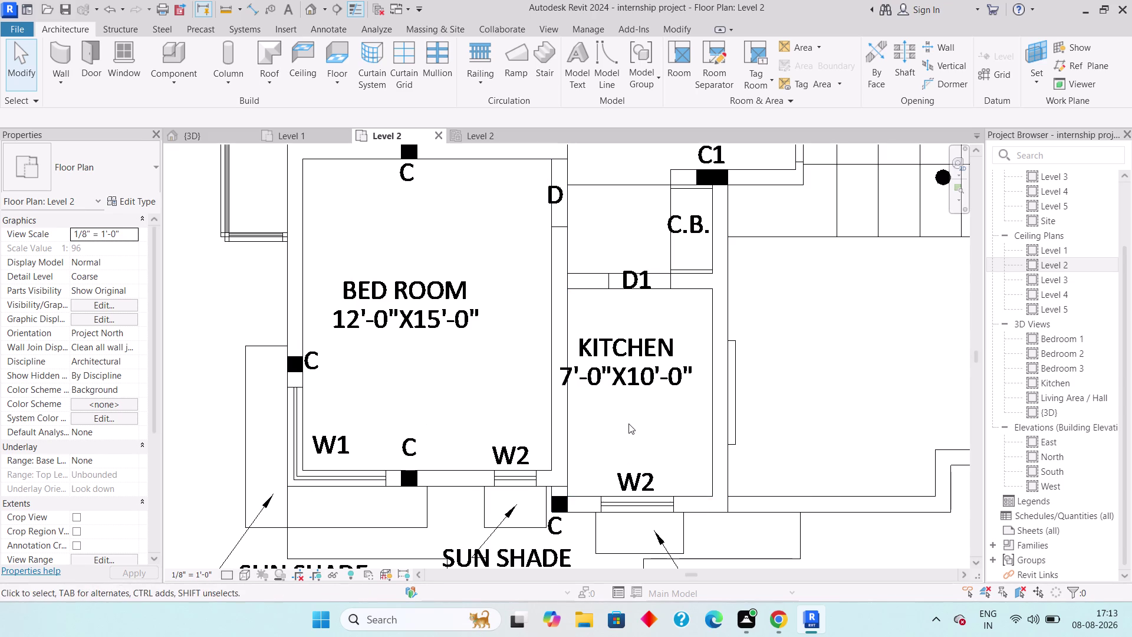
scroll(down, 3)
middle_drag(518, 308, 506, 468)
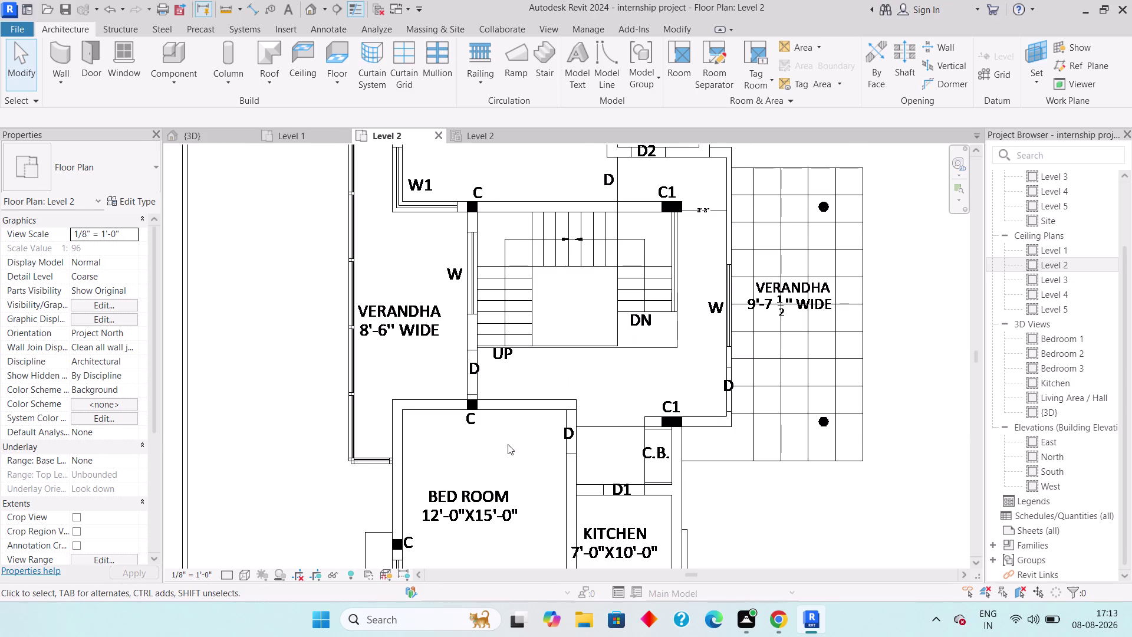
scroll(down, 3)
middle_drag(451, 330, 429, 449)
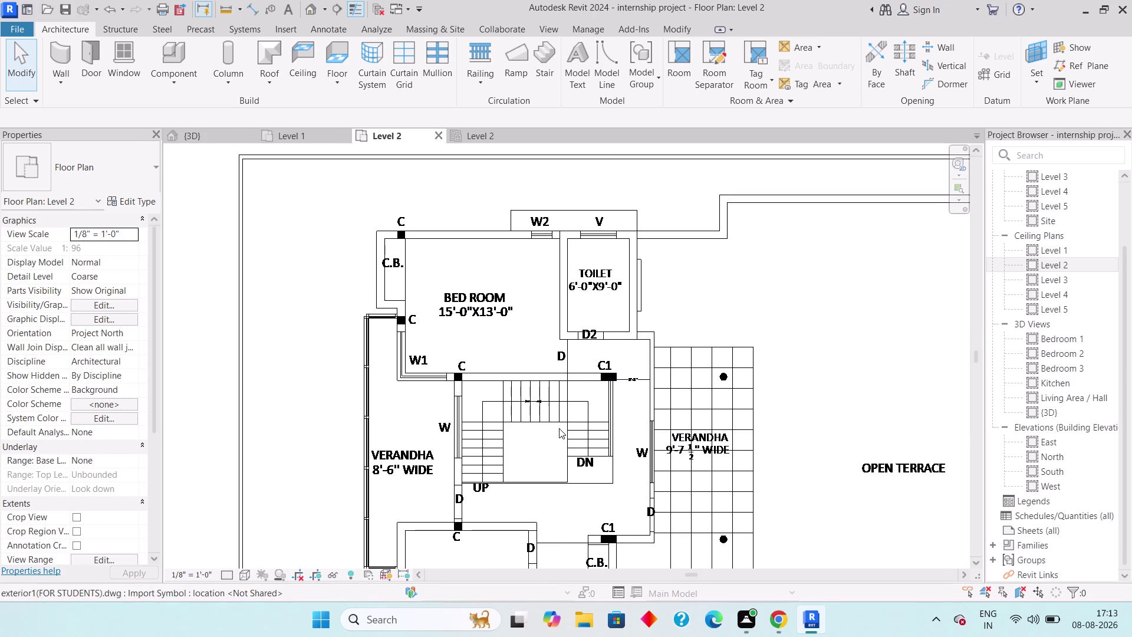
scroll(up, 3)
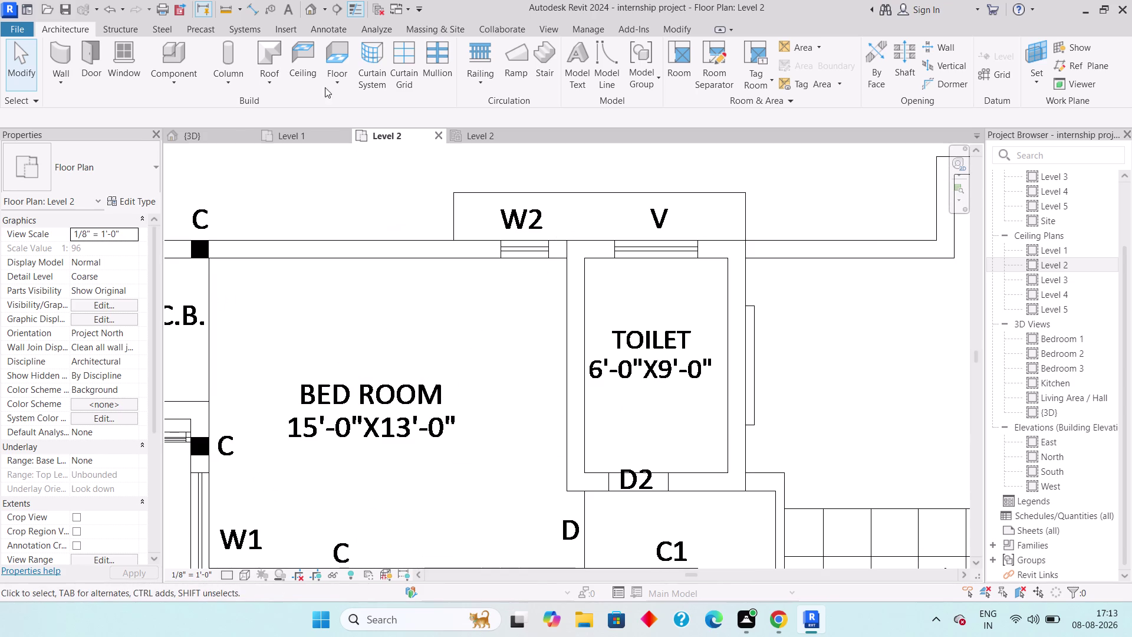
click(228, 4)
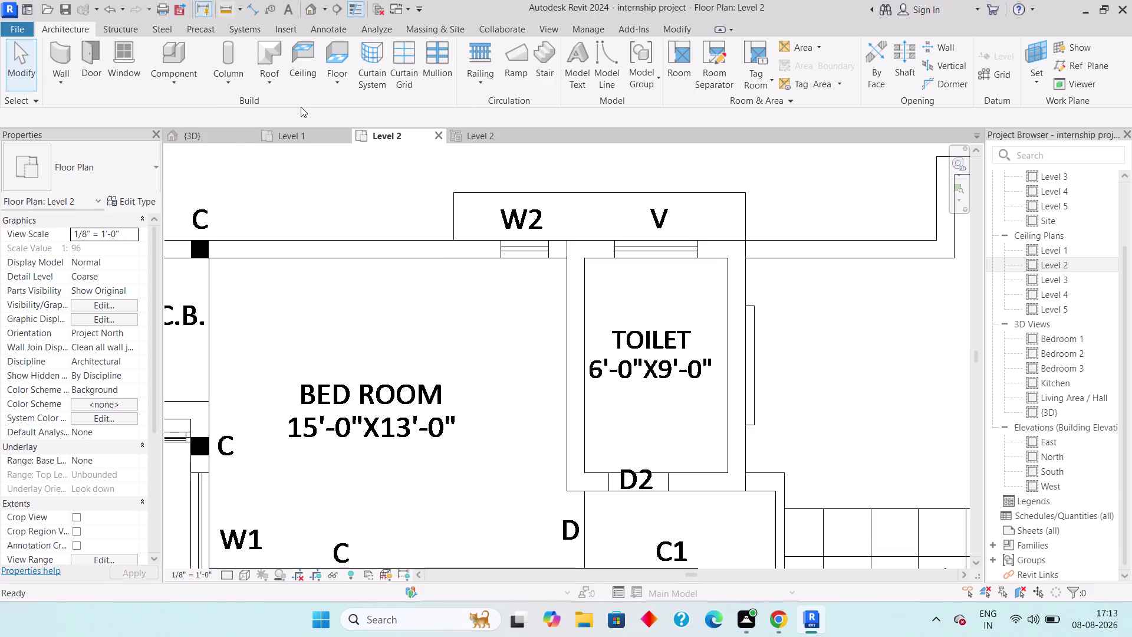
click(502, 237)
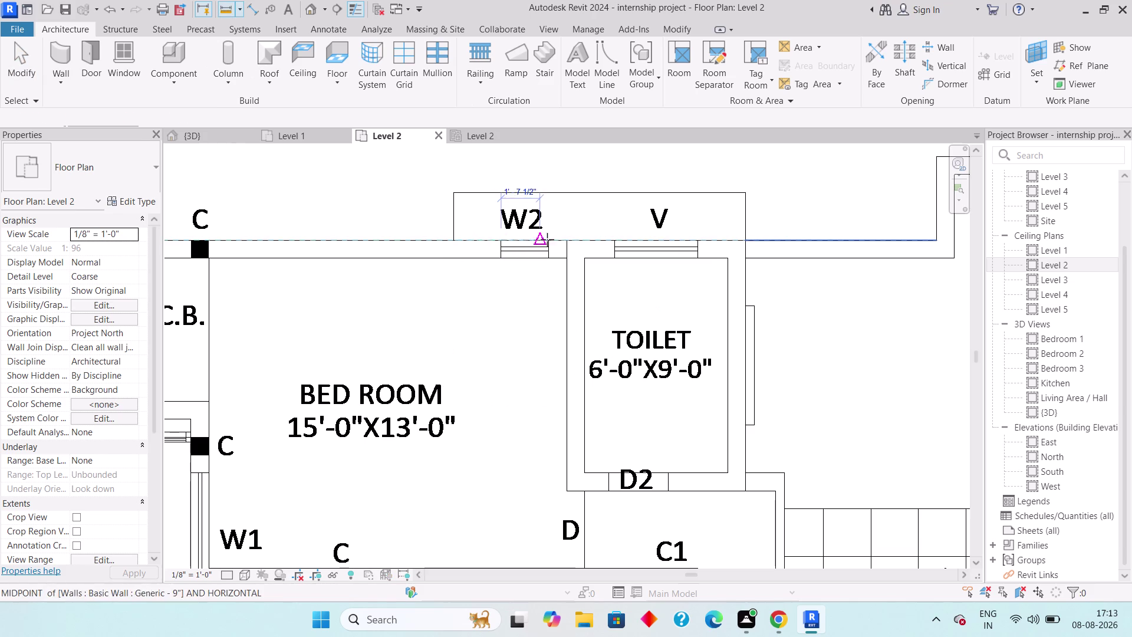
Measure the widths of the W2 and V openings in the underlay.
click(548, 239)
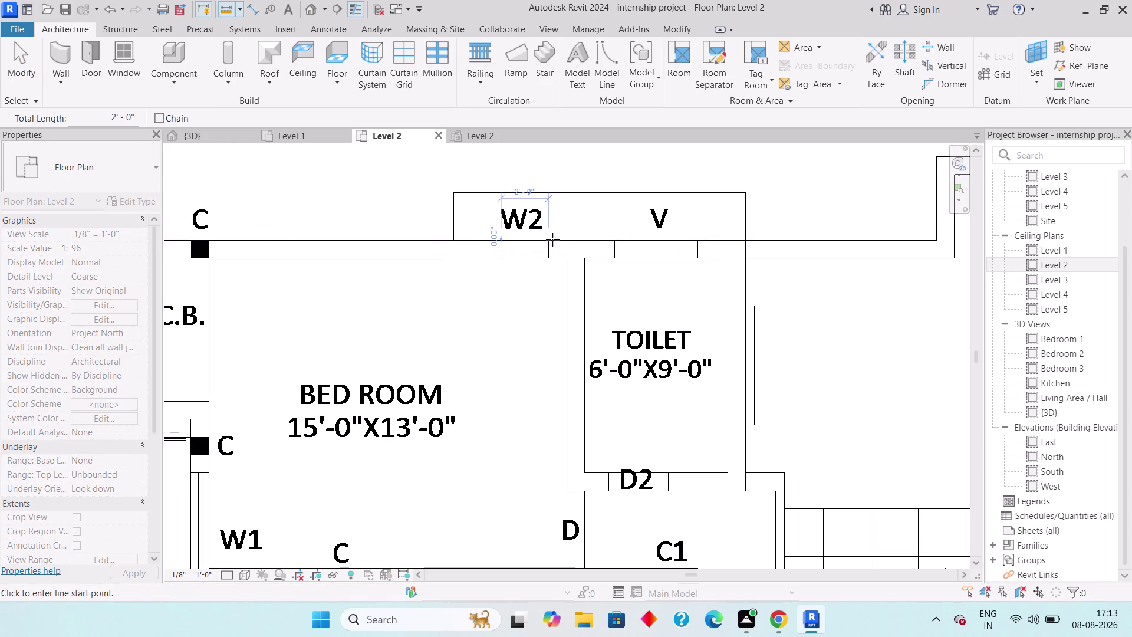
key(Escape)
click(618, 238)
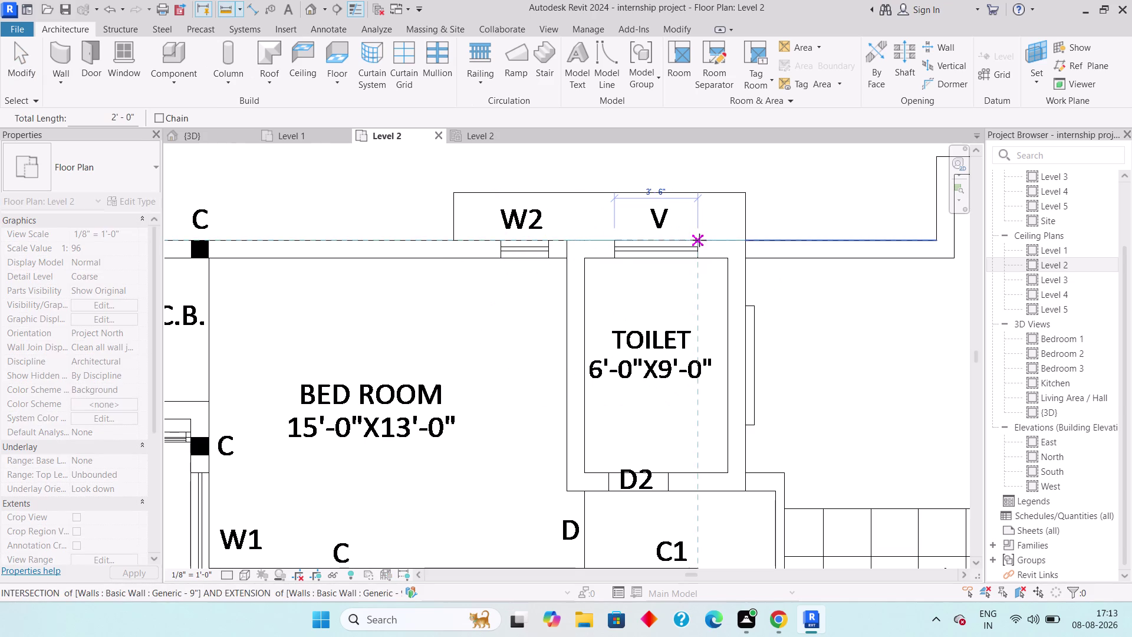
click(699, 240)
key(Escape)
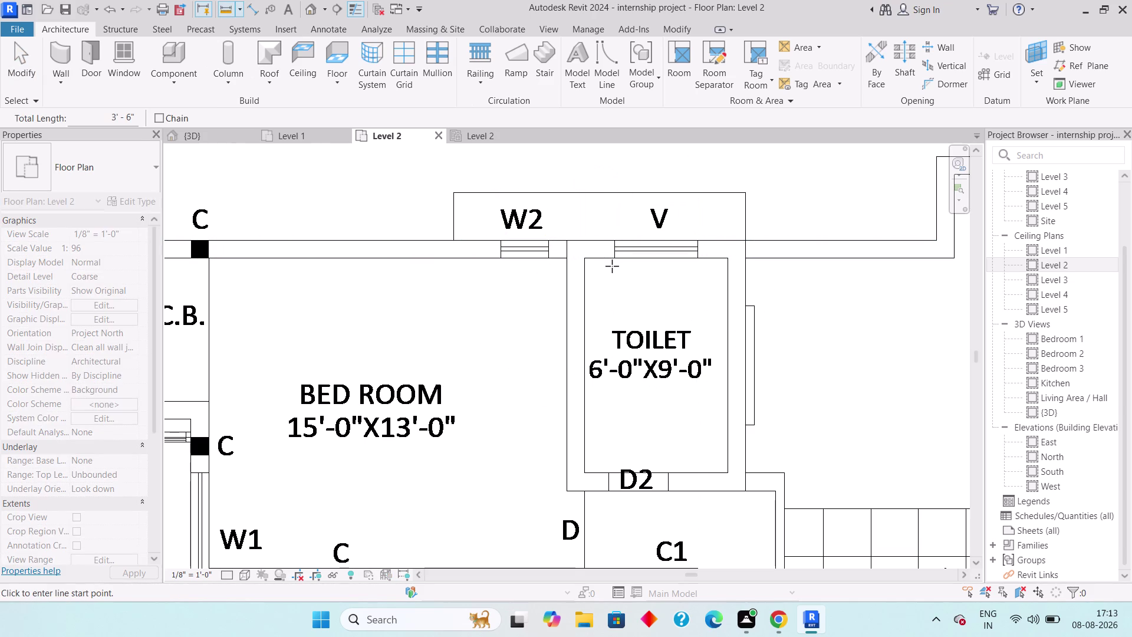
Pan and zoom across the plan to bring the bedroom and kitchen into view.
middle_drag(616, 339, 592, 223)
scroll(down, 3)
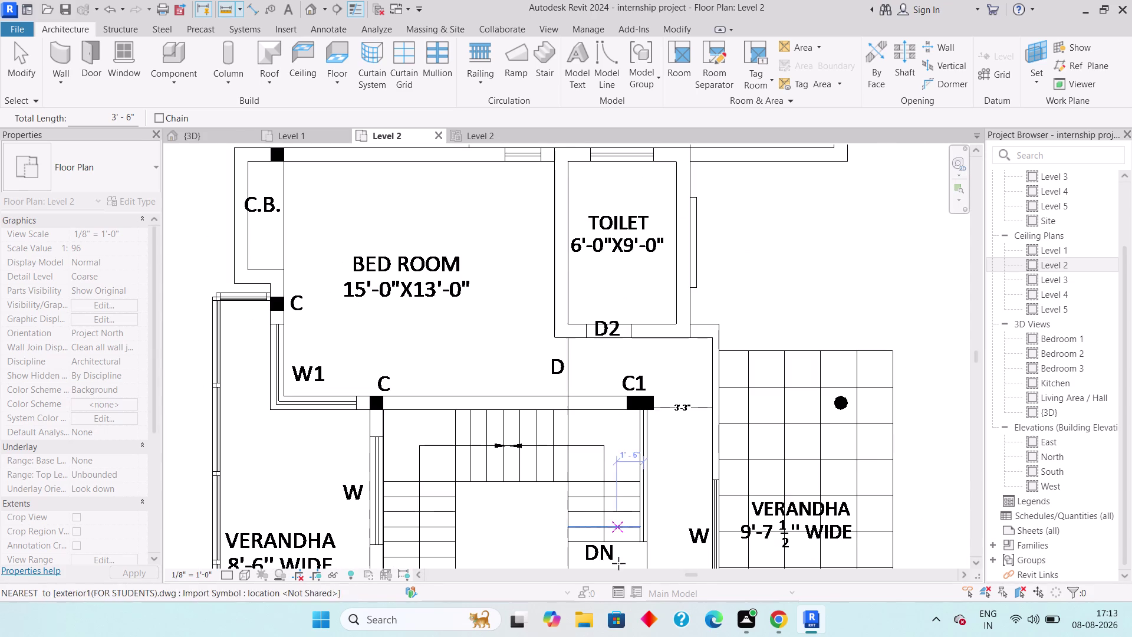
key(Escape)
middle_drag(613, 605, 589, 498)
scroll(down, 3)
middle_drag(592, 486, 558, 407)
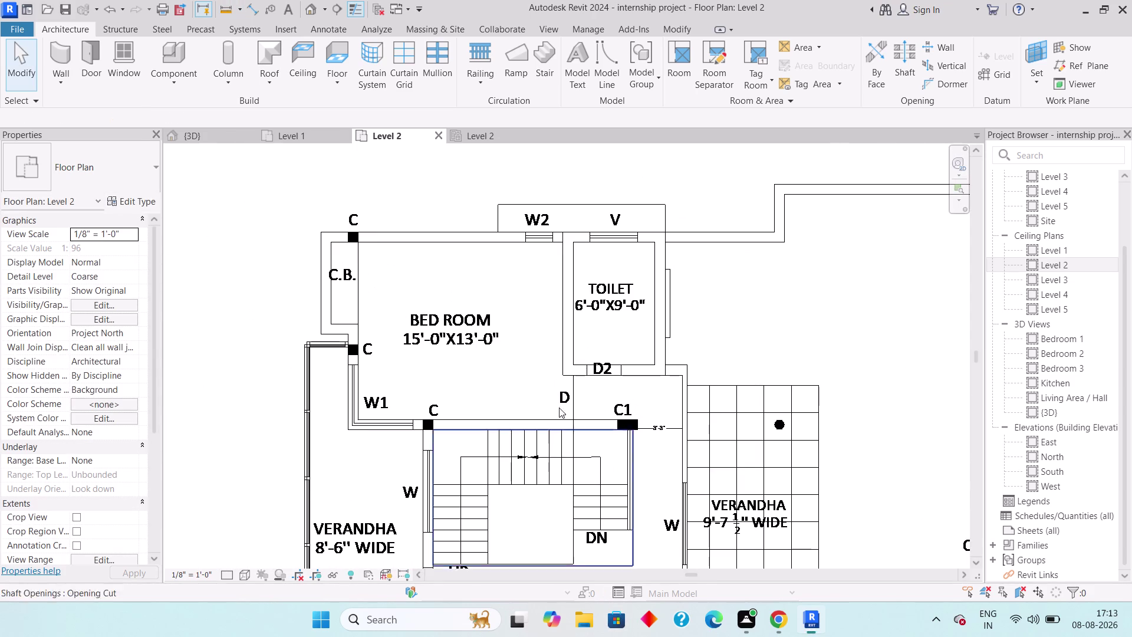
middle_drag(559, 407, 554, 317)
scroll(down, 3)
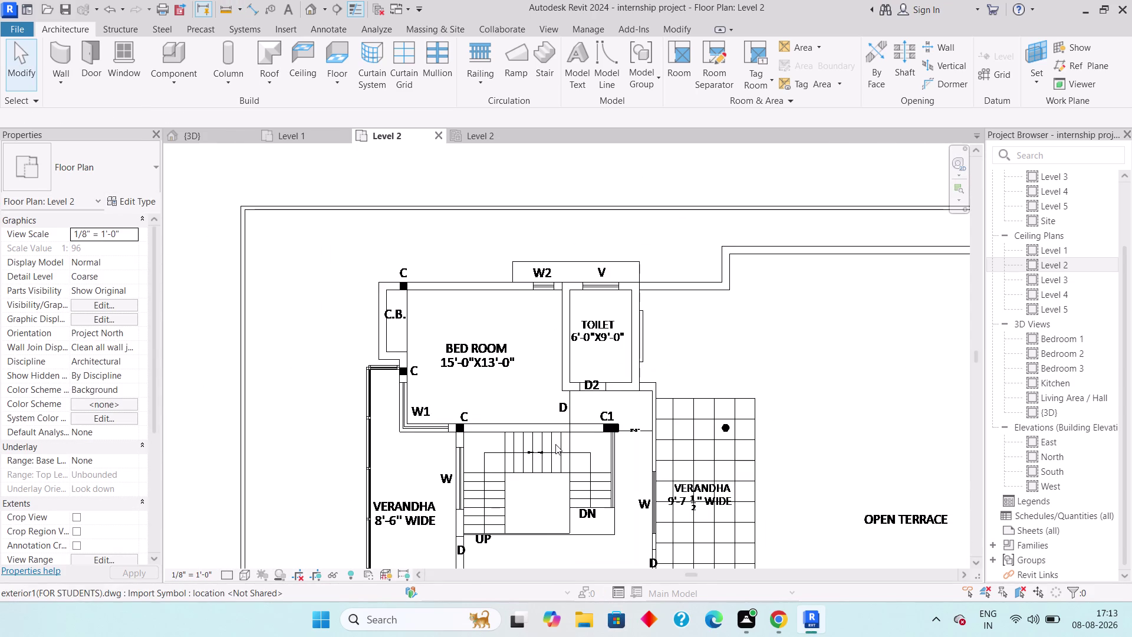
middle_drag(554, 521, 536, 317)
middle_drag(490, 514, 490, 436)
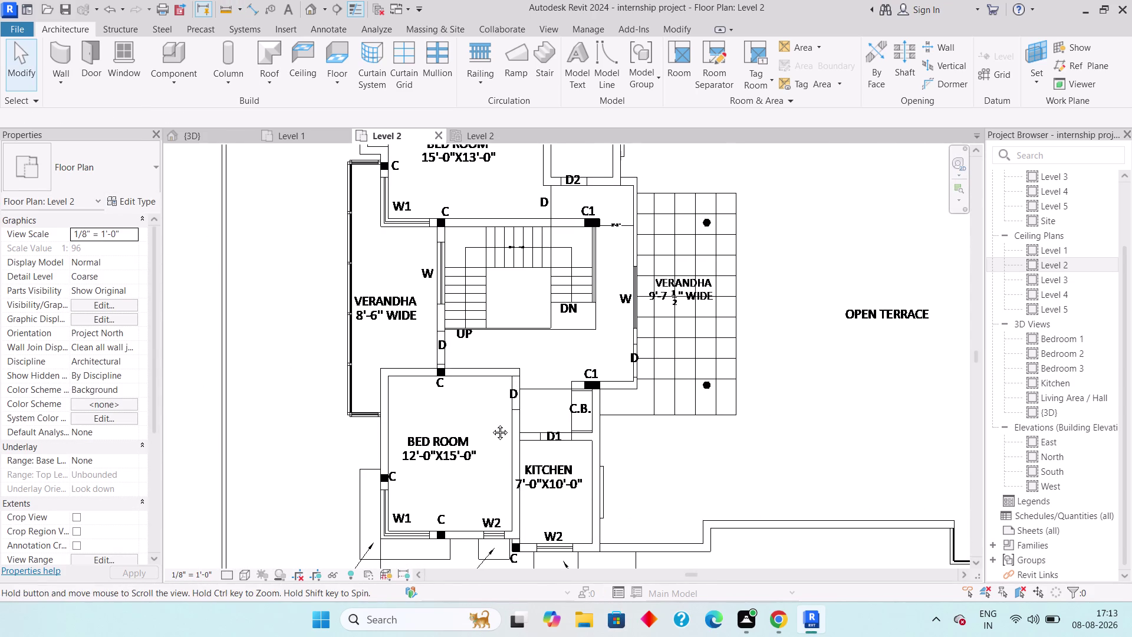
middle_drag(490, 436, 491, 421)
scroll(up, 3)
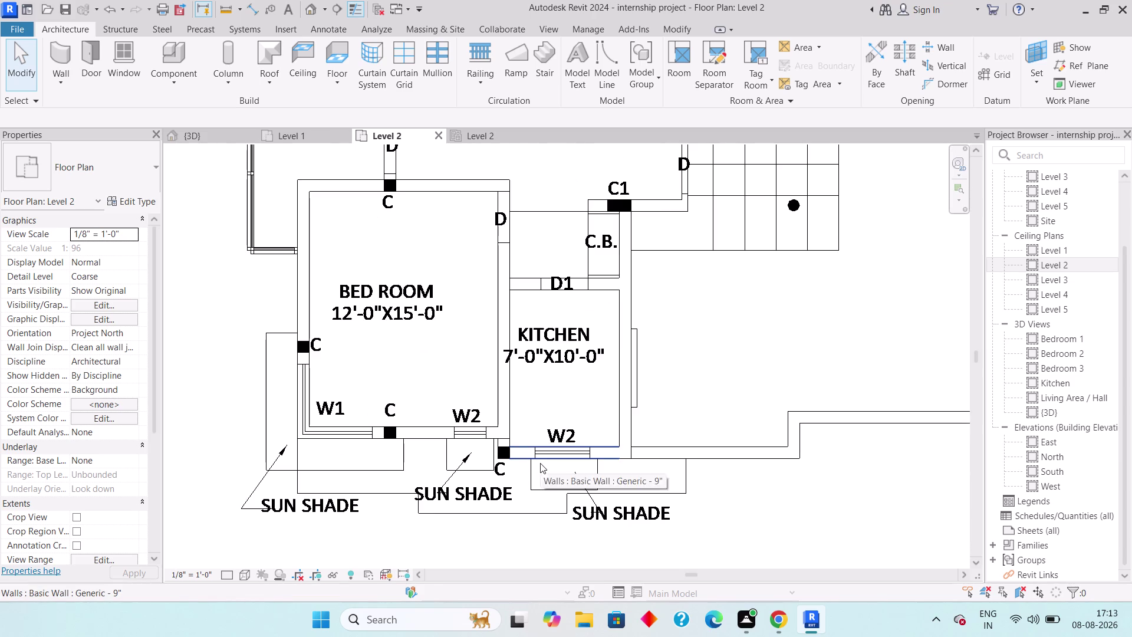
click(226, 0)
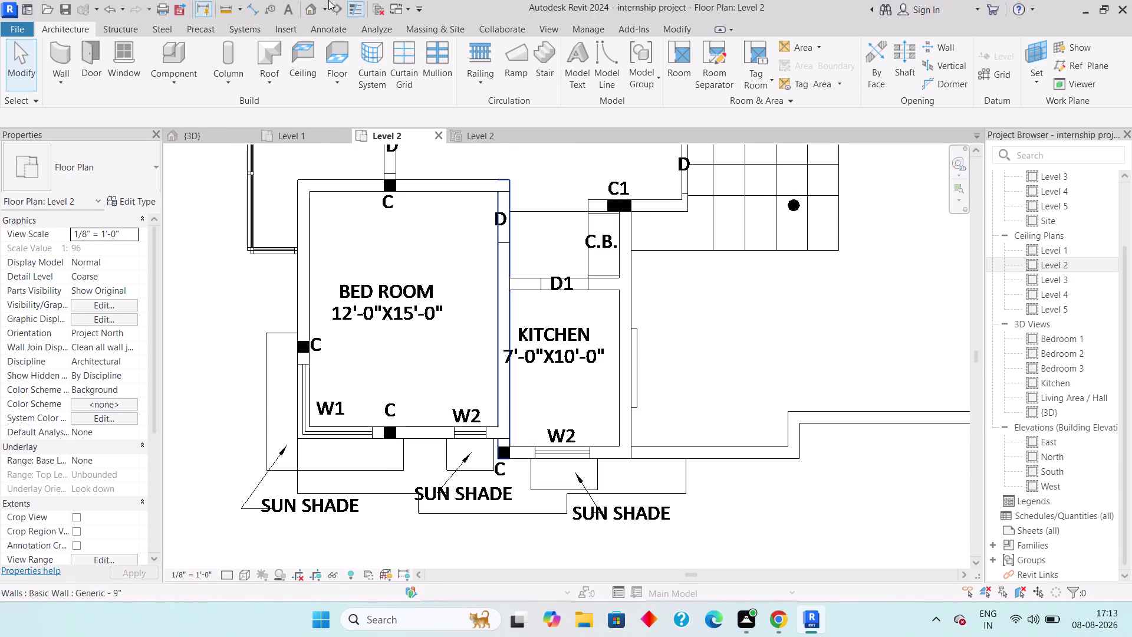
Measure the kitchen W2 window opening, reading 3'-6".
click(229, 12)
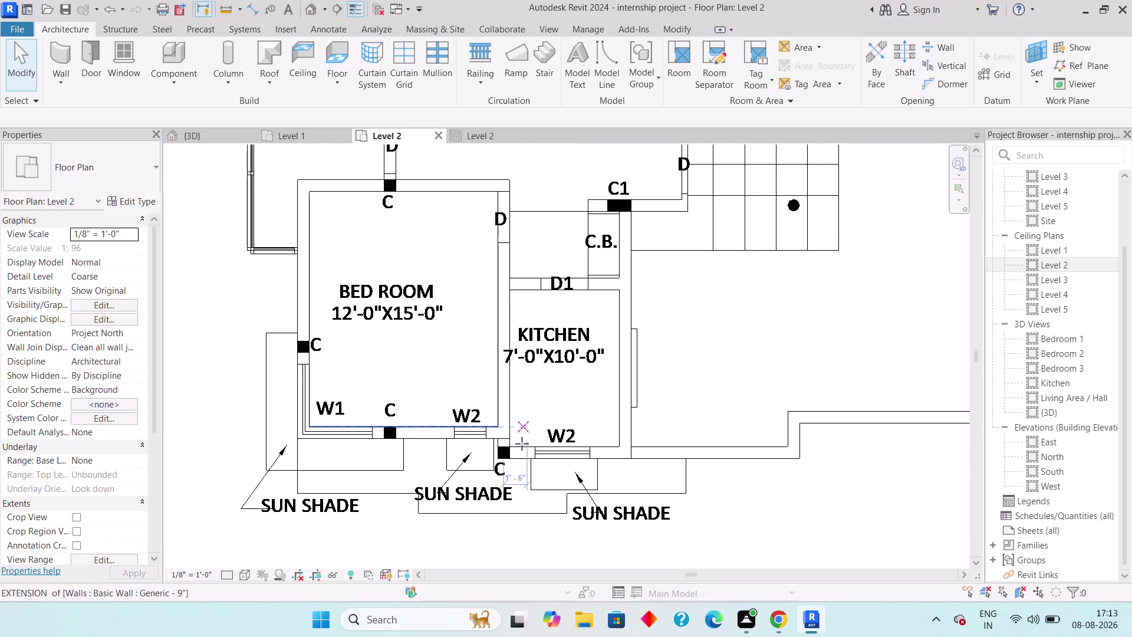
click(537, 456)
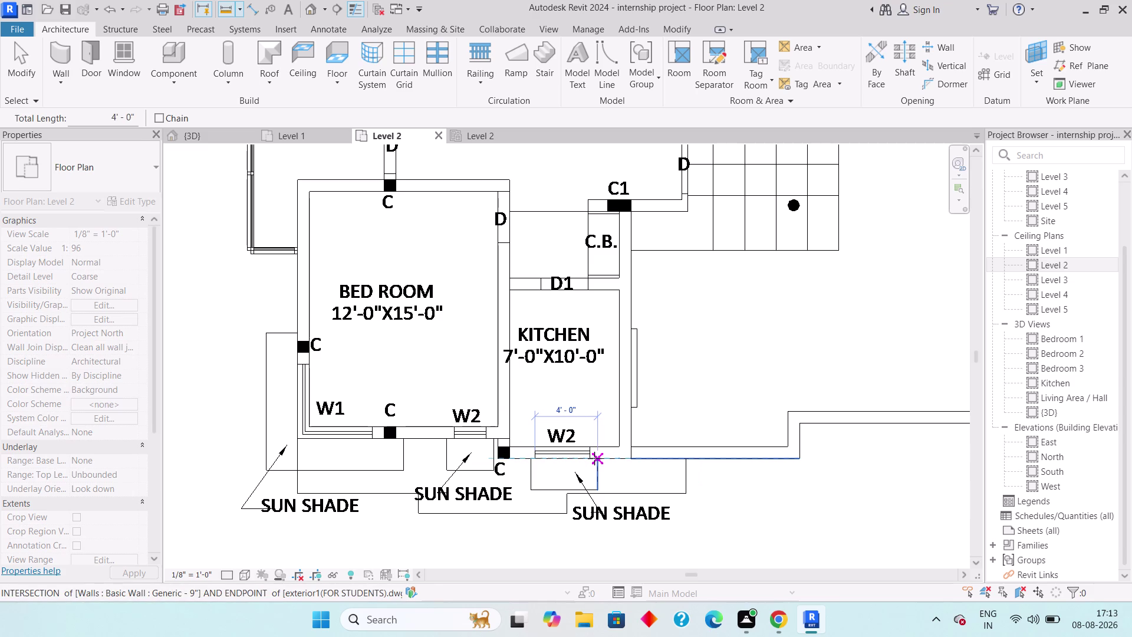
click(588, 456)
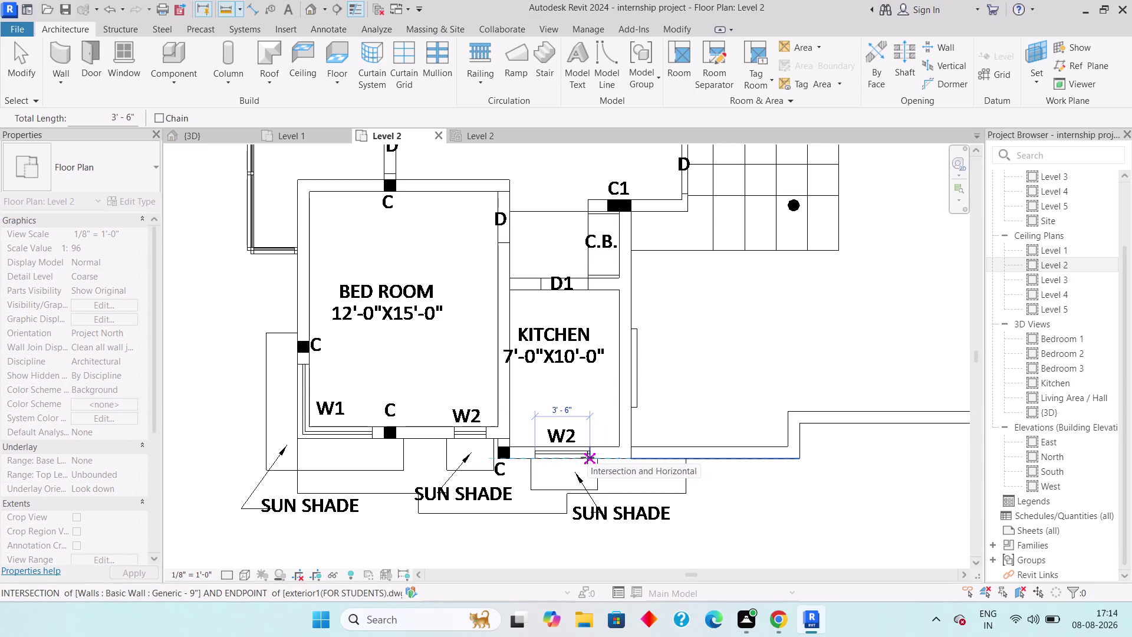
scroll(up, 3)
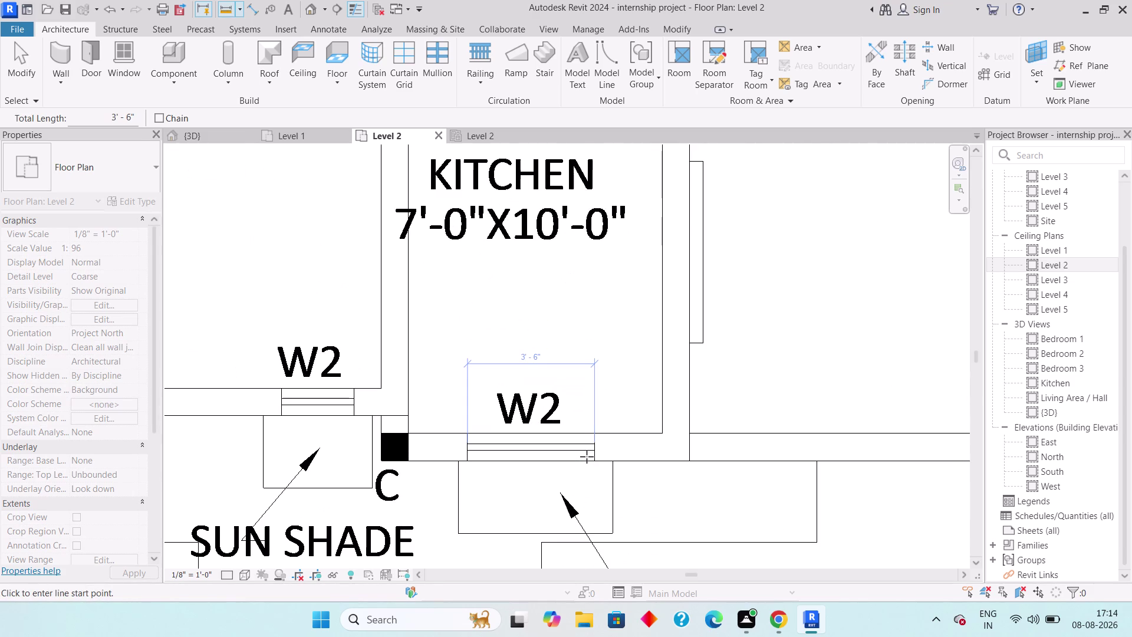
key(Escape)
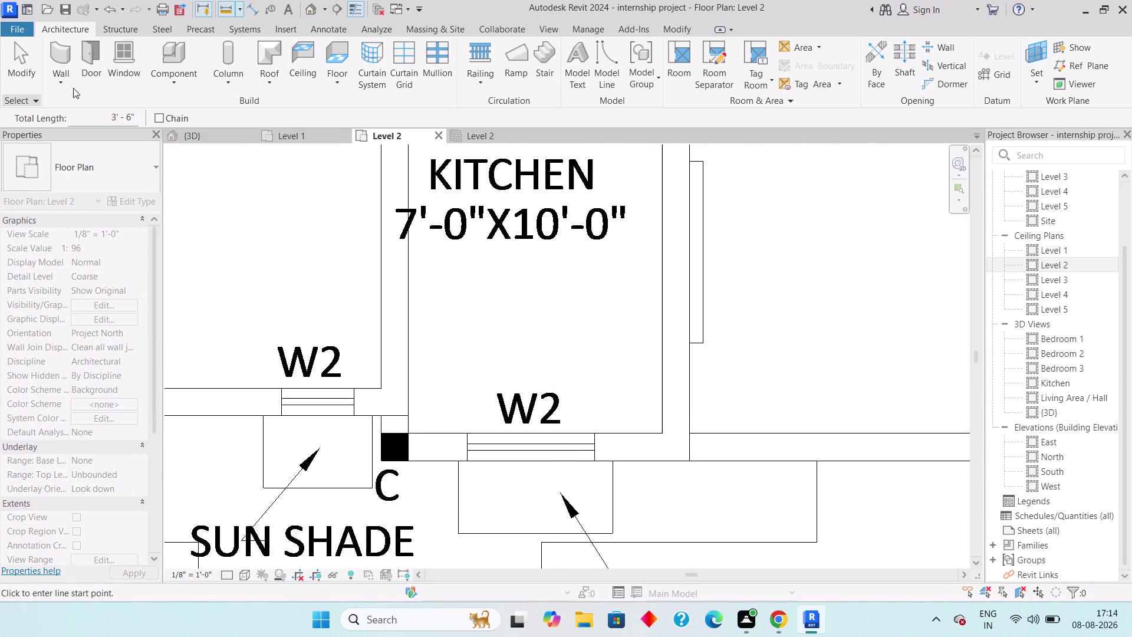
click(113, 82)
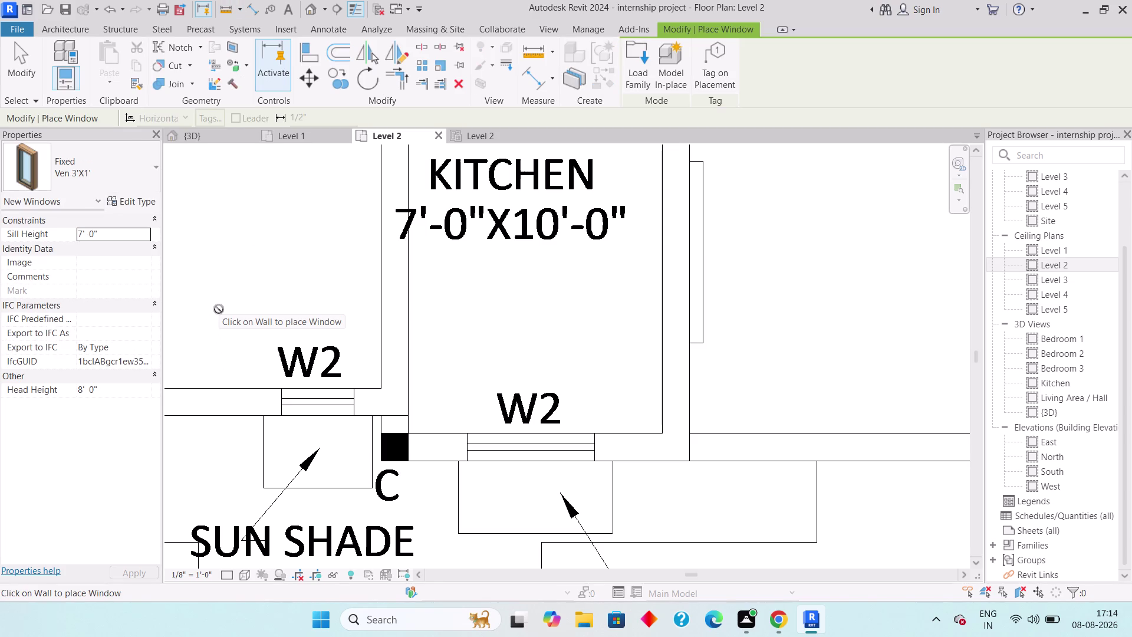
Choose the Windows_Tpl_Plain : Window 6'X4' type and open its type properties.
click(92, 153)
scroll(up, 3)
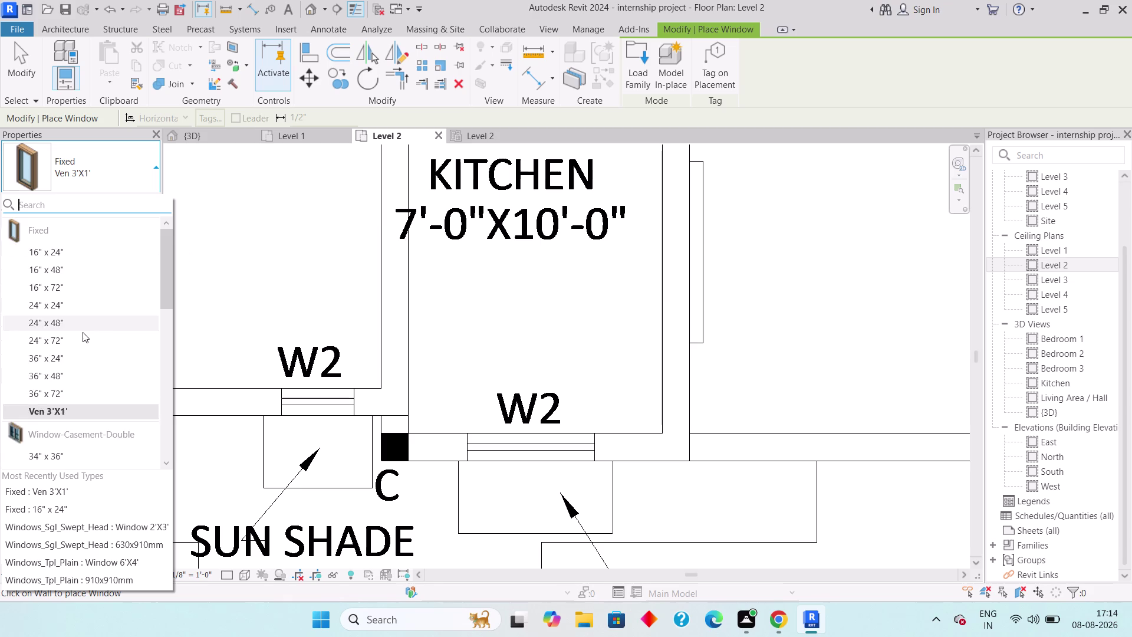
scroll(down, 3)
scroll(down, 3)
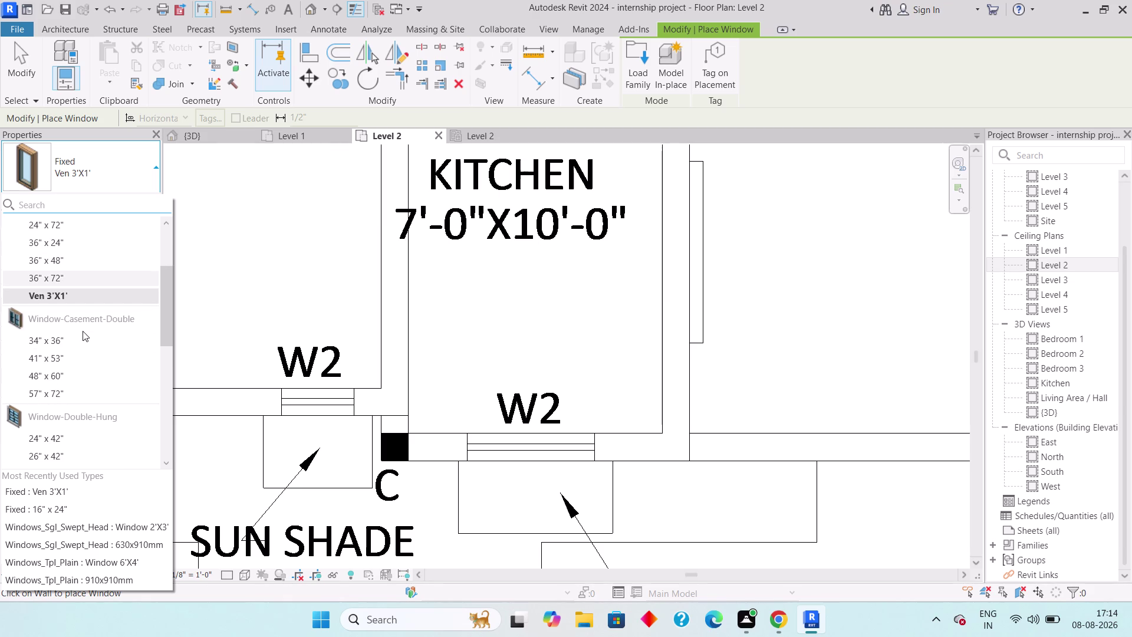
scroll(up, 3)
scroll(down, 3)
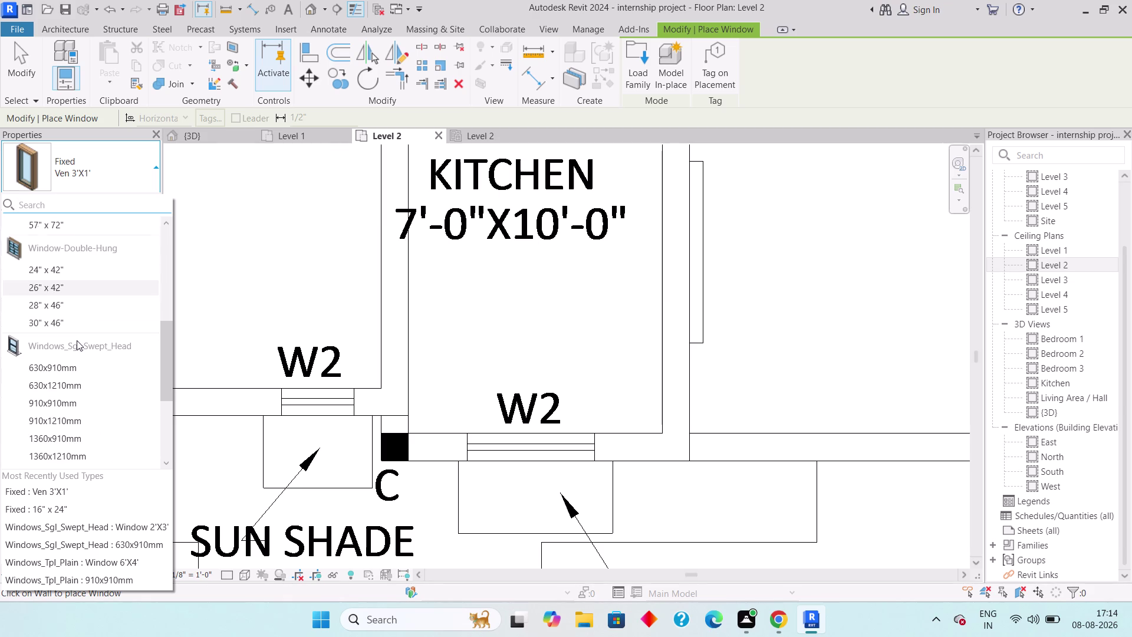
scroll(down, 3)
scroll(down, 3)
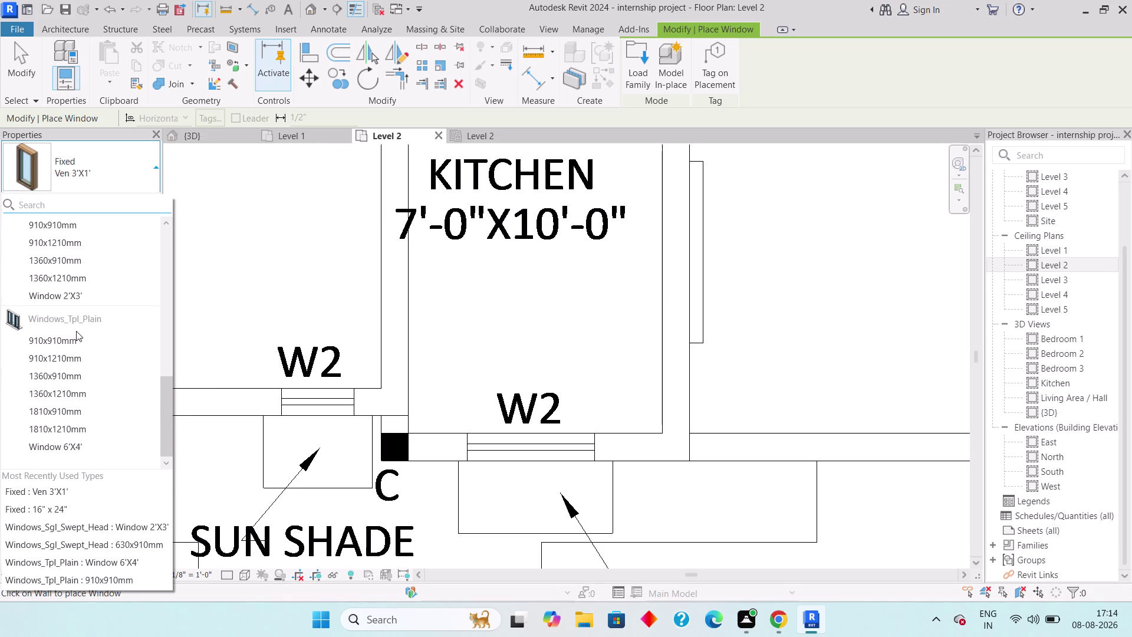
scroll(down, 3)
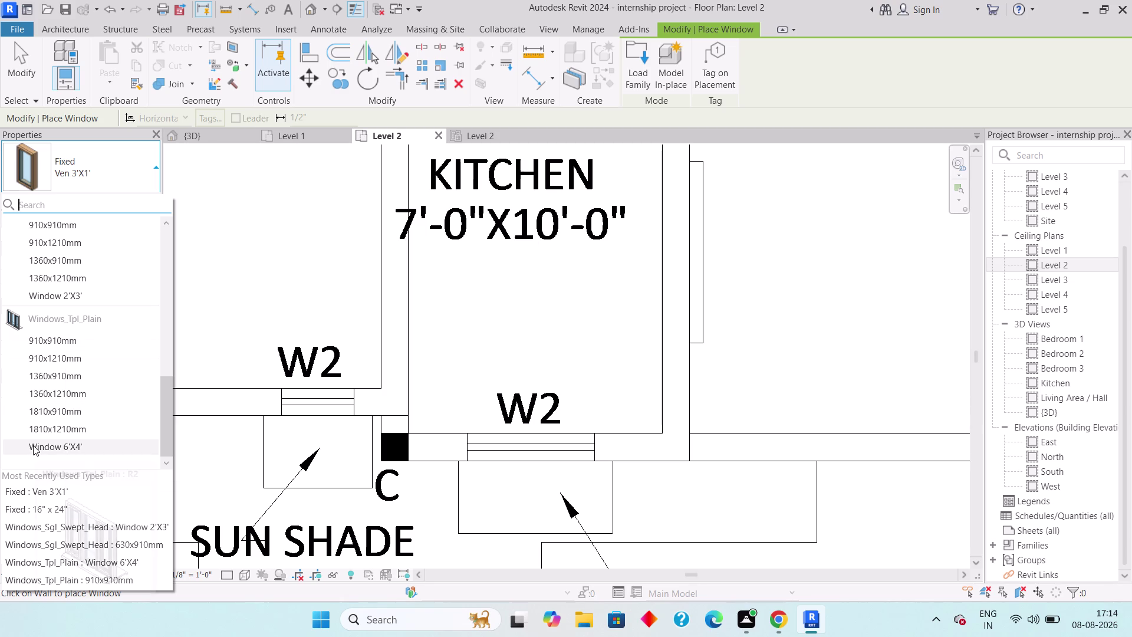
scroll(down, 3)
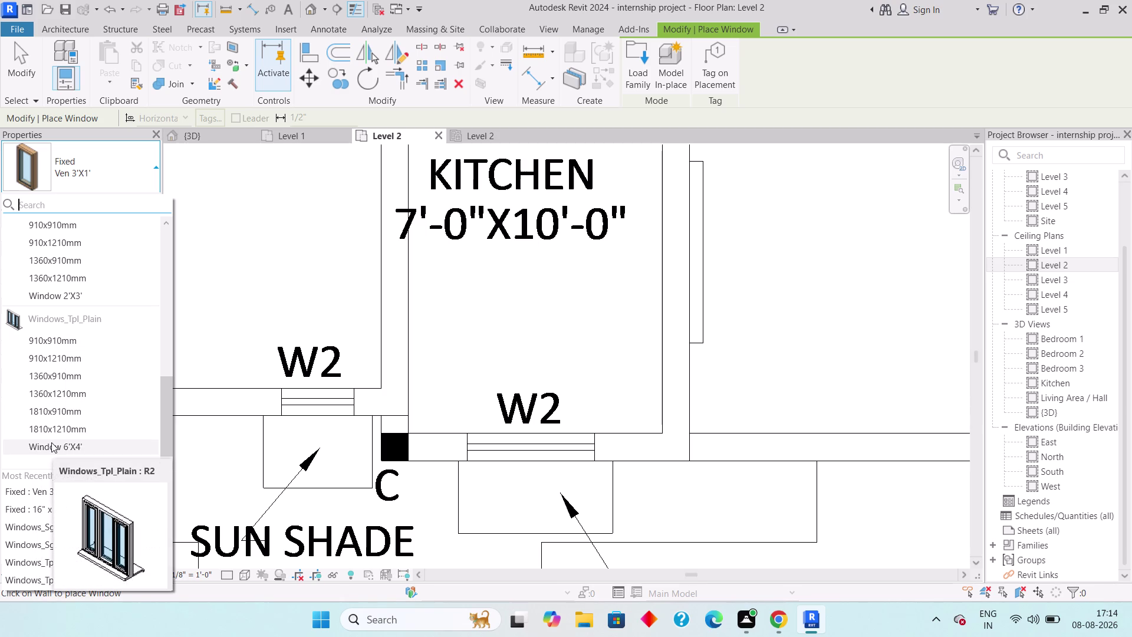
click(51, 442)
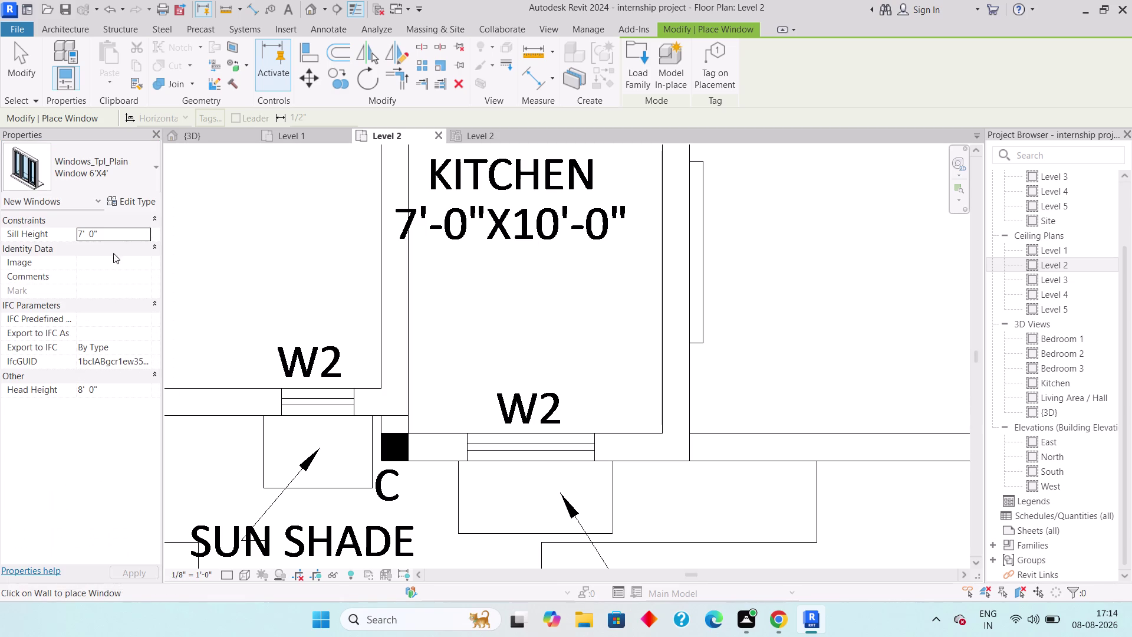
click(132, 205)
Duplicate the Windows_Tpl_Plain type and name the copy Window 3'6"X4'.
click(137, 197)
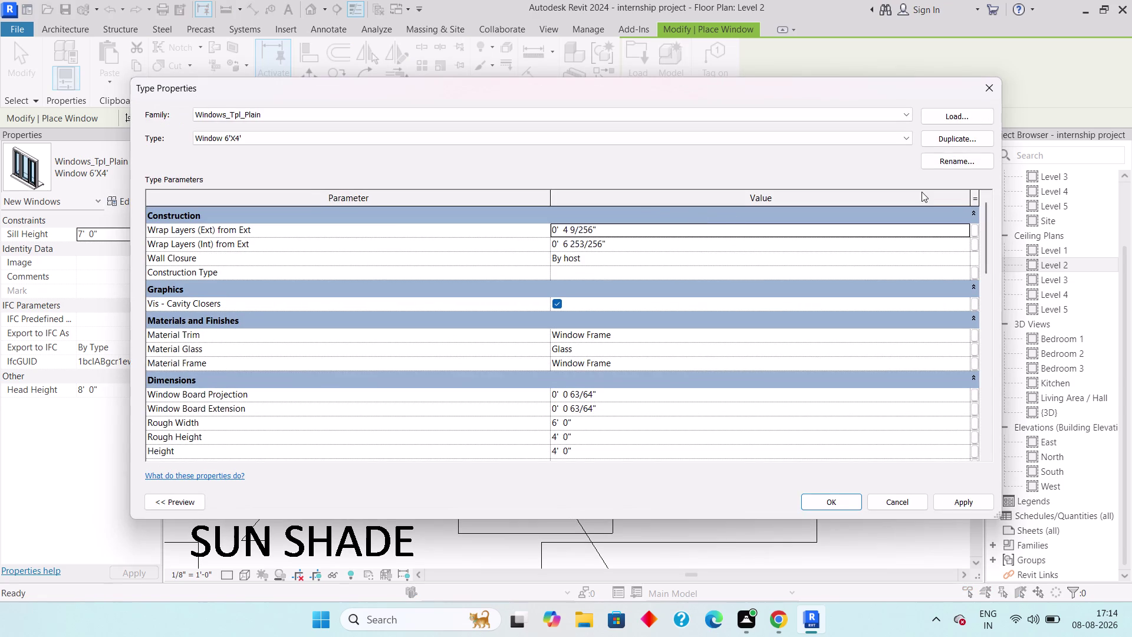
click(974, 125)
click(966, 143)
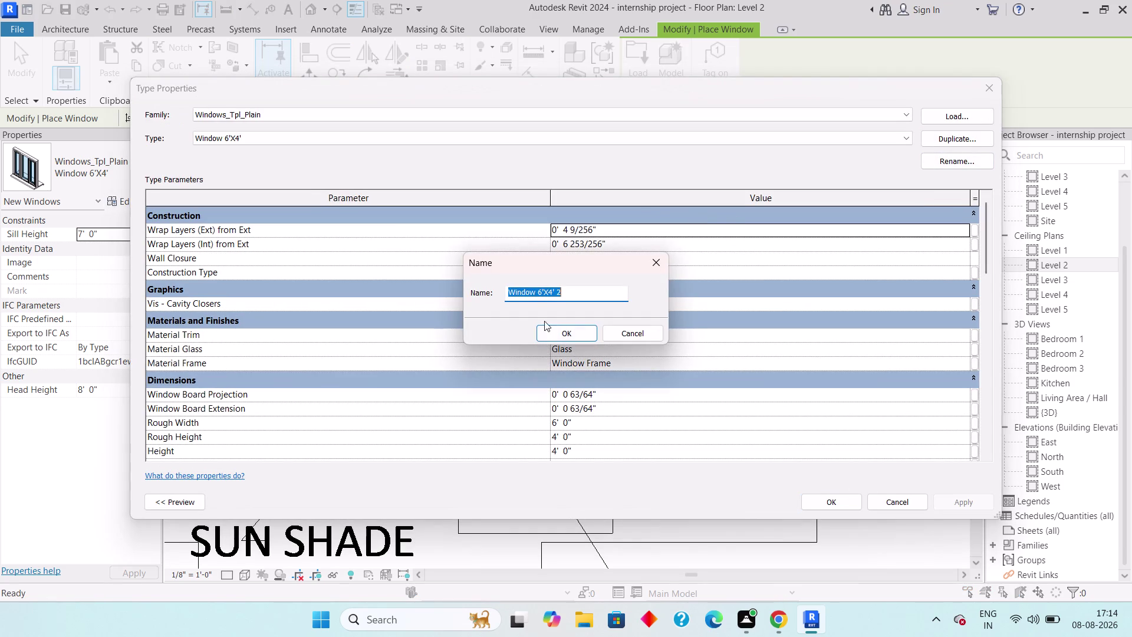
click(567, 294)
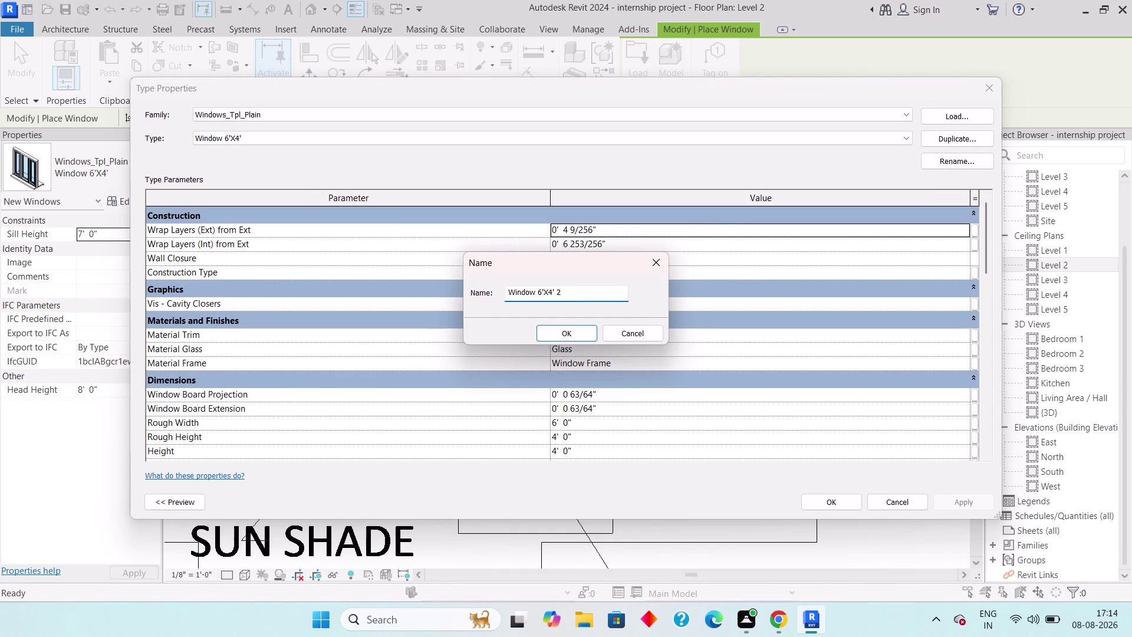
key(BackSpace)
key(Left)
key(Left)
key(Left)
key(Left)
key(Left)
key(Right)
key(BackSpace)
key(BackSpace)
text(3'6")
key(Return)
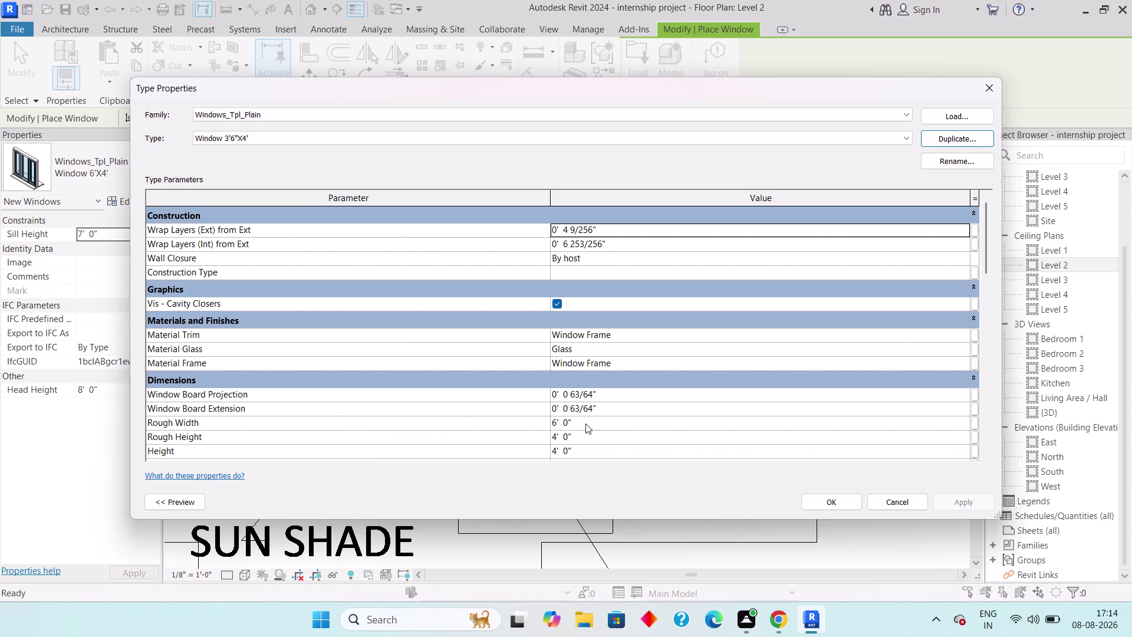
Set the new type's Rough Width to 3'-6" and apply the change.
click(586, 422)
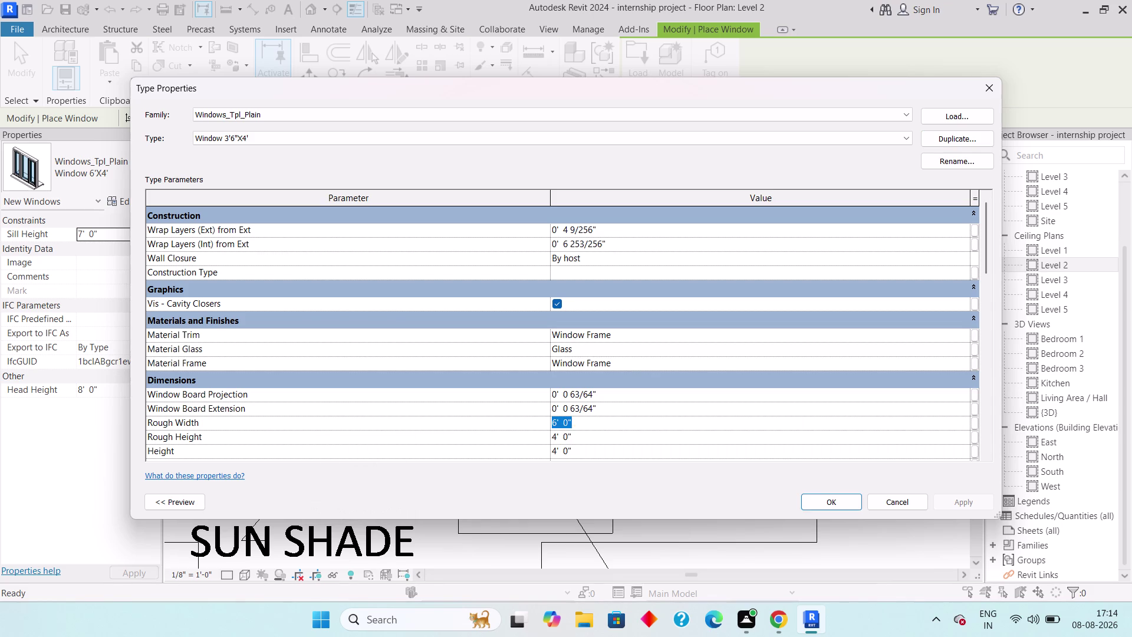
text(3'6")
key(Return)
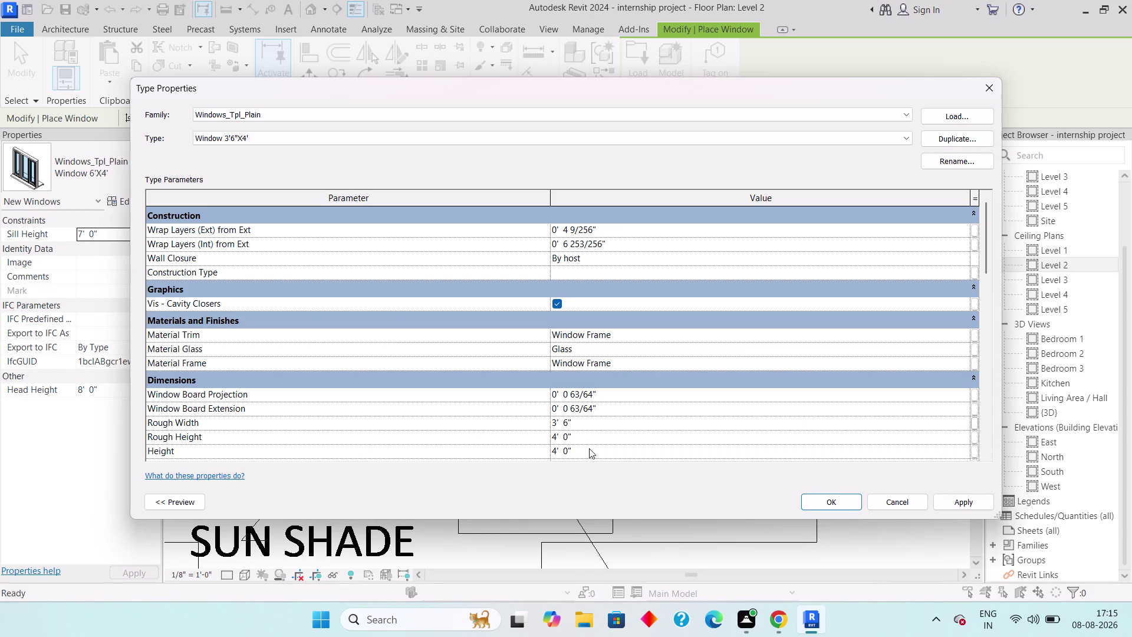
click(599, 431)
click(827, 501)
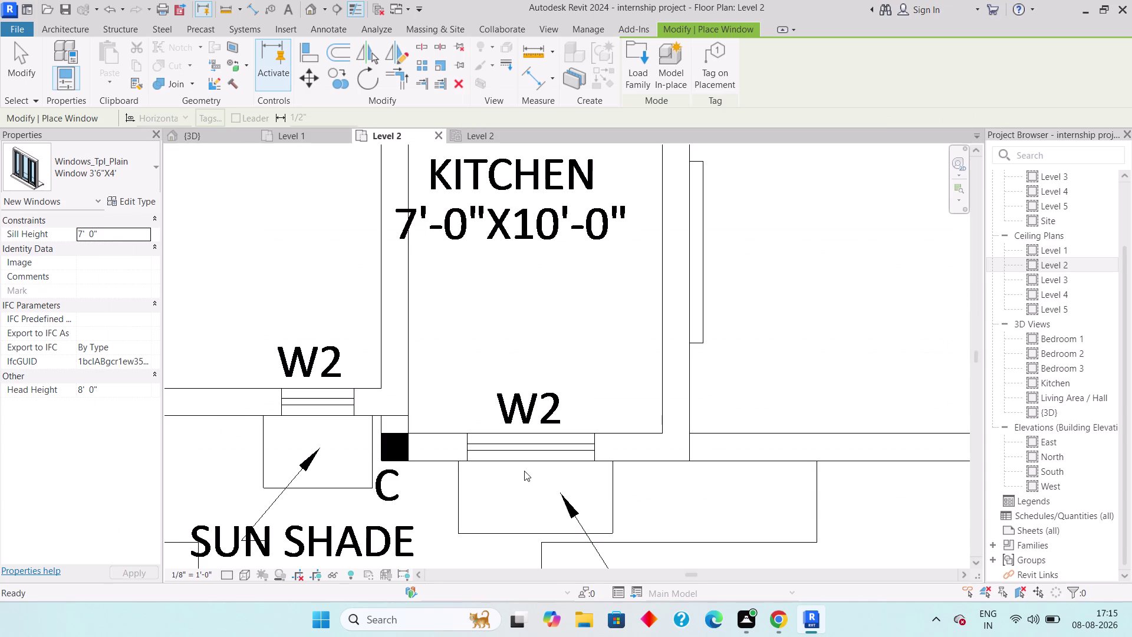
Place the Window 3'6"X4' in the kitchen wall's W2 opening.
click(533, 456)
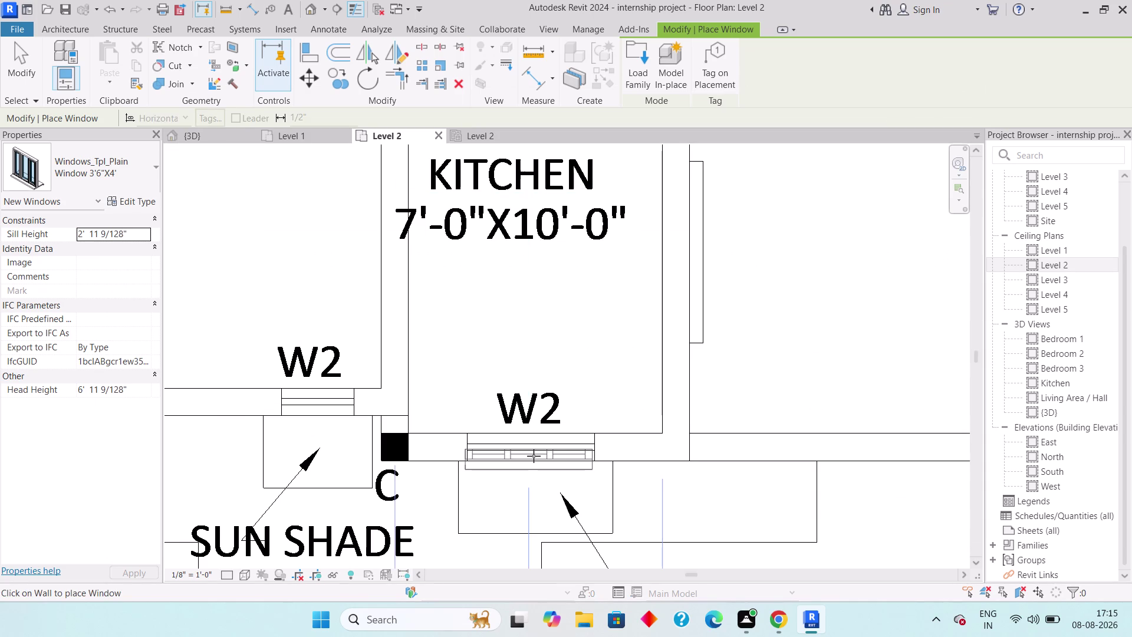
middle_drag(325, 418, 375, 426)
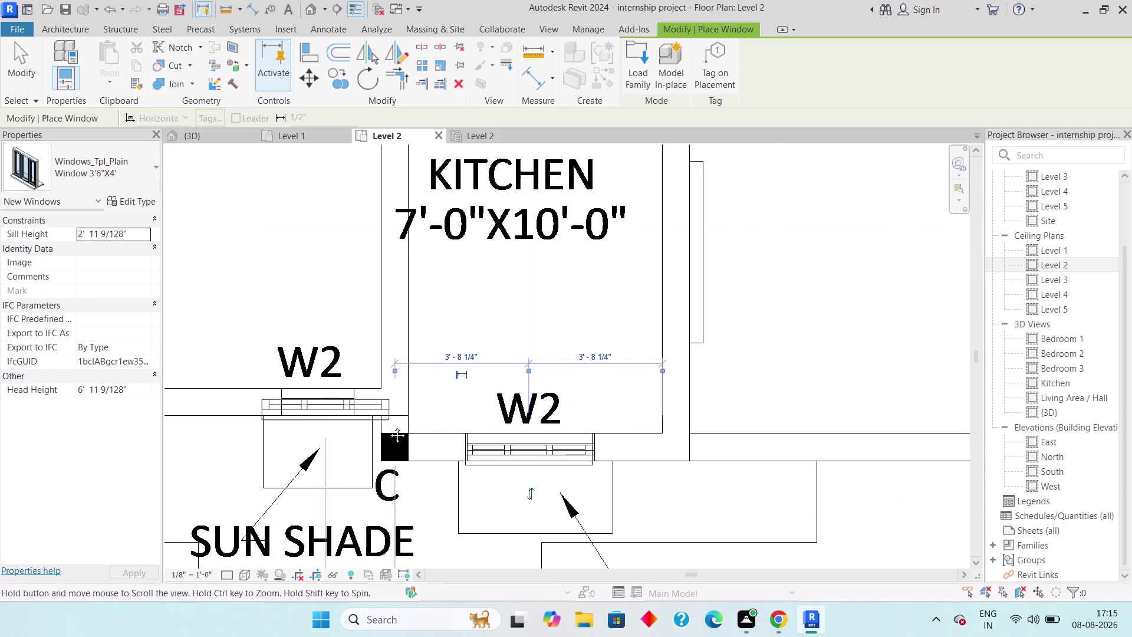
middle_drag(376, 426, 455, 419)
key(Escape)
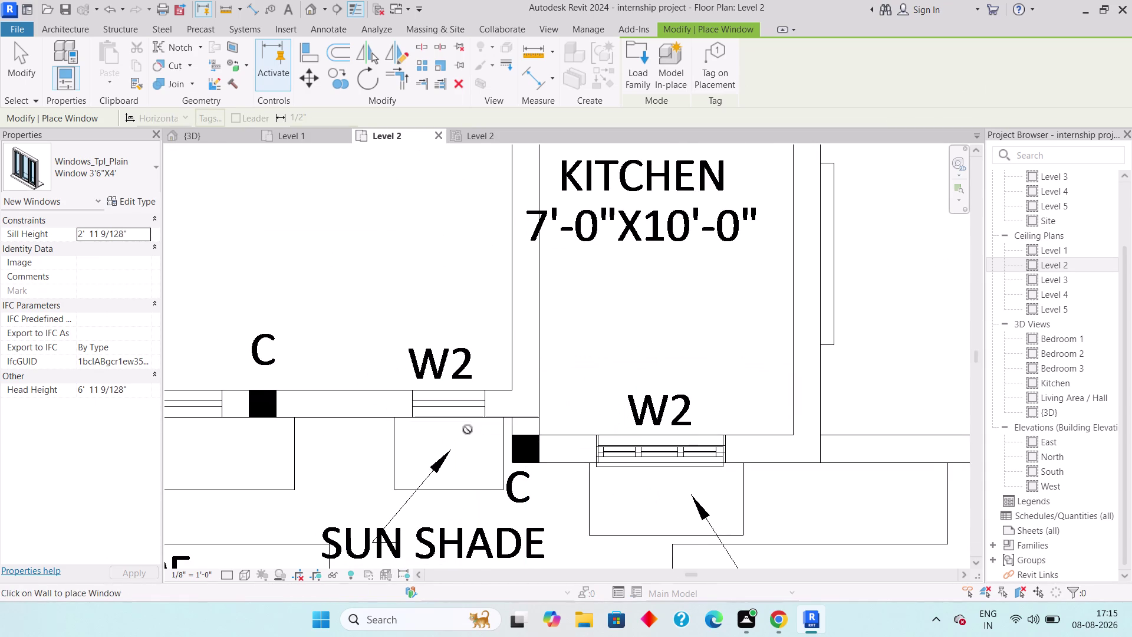
Make Fixed Ven 3'X1' the active window type.
click(103, 173)
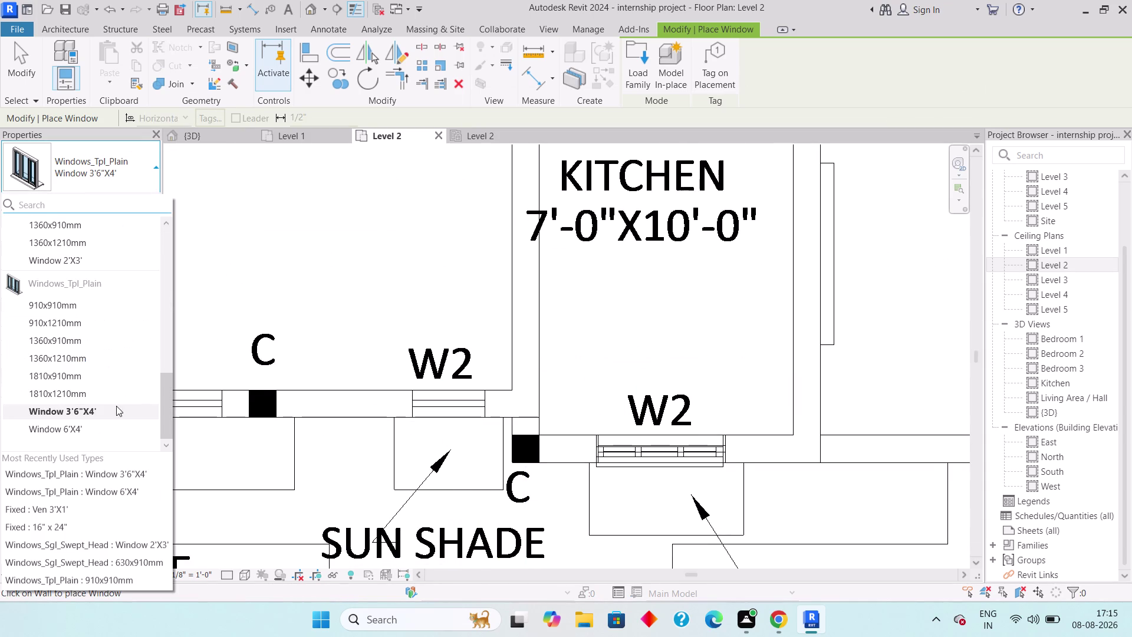
scroll(down, 3)
scroll(down, 3)
scroll(down, 3)
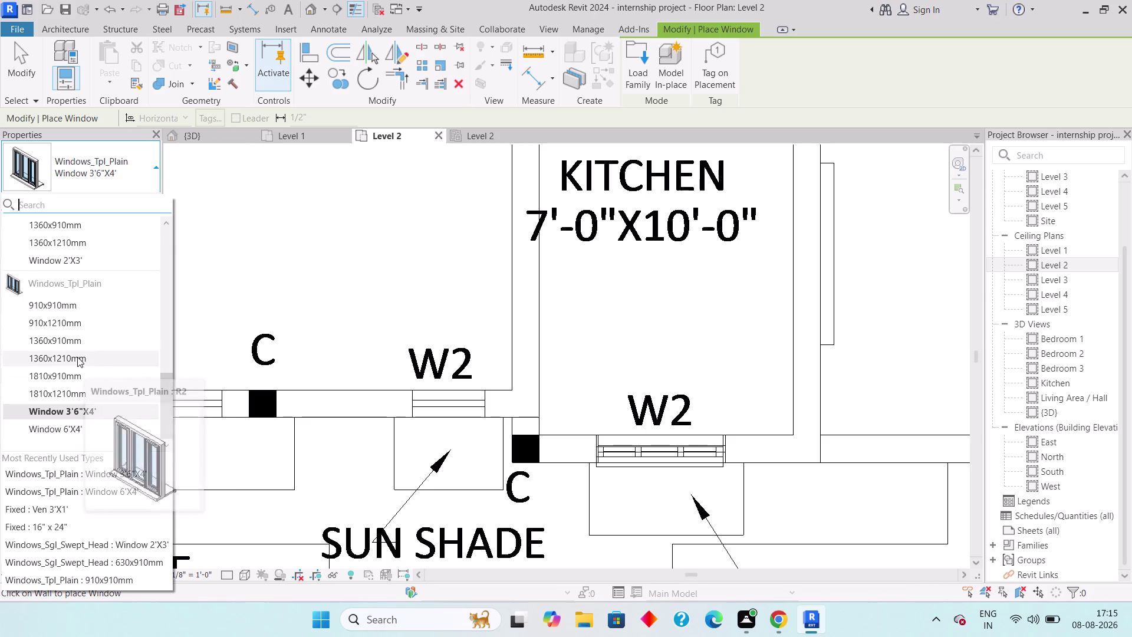
scroll(up, 3)
scroll(up, 3)
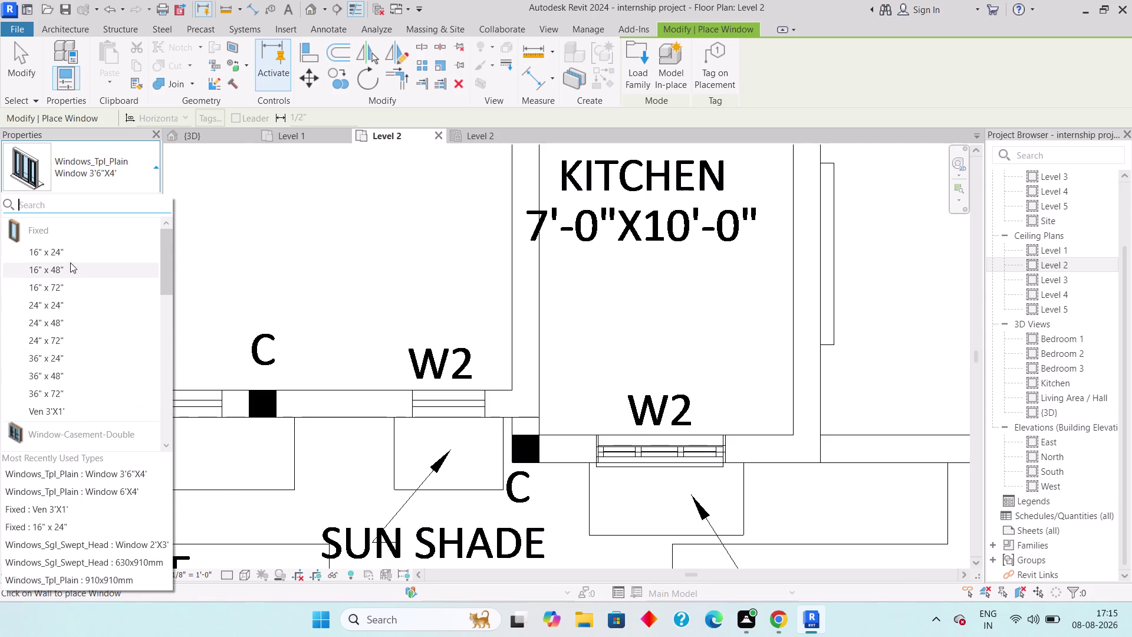
scroll(down, 3)
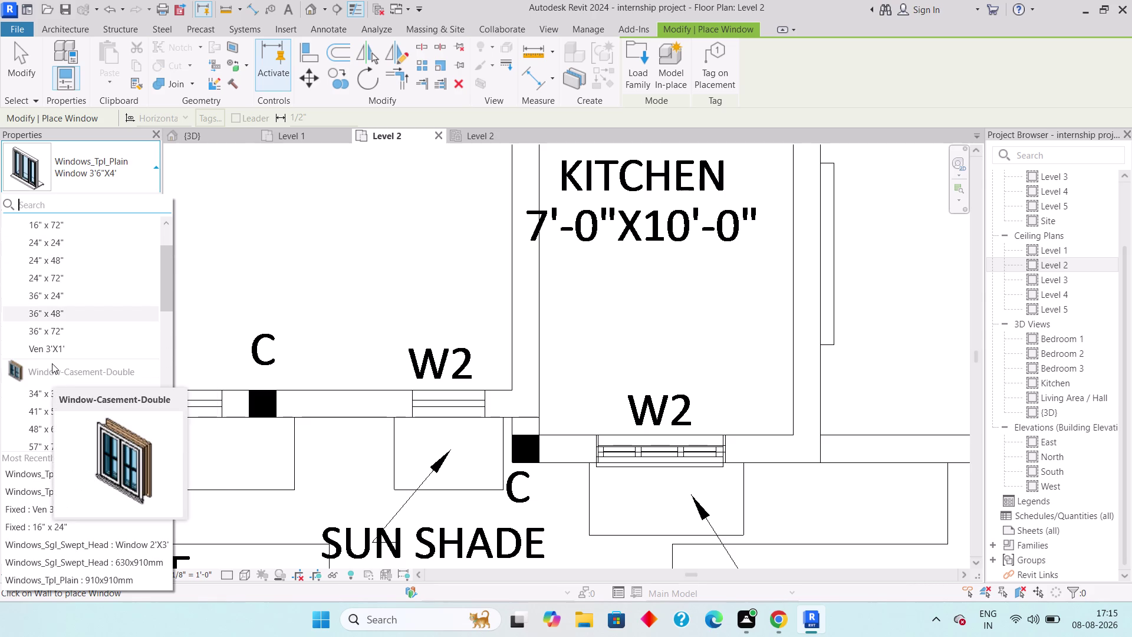
click(57, 347)
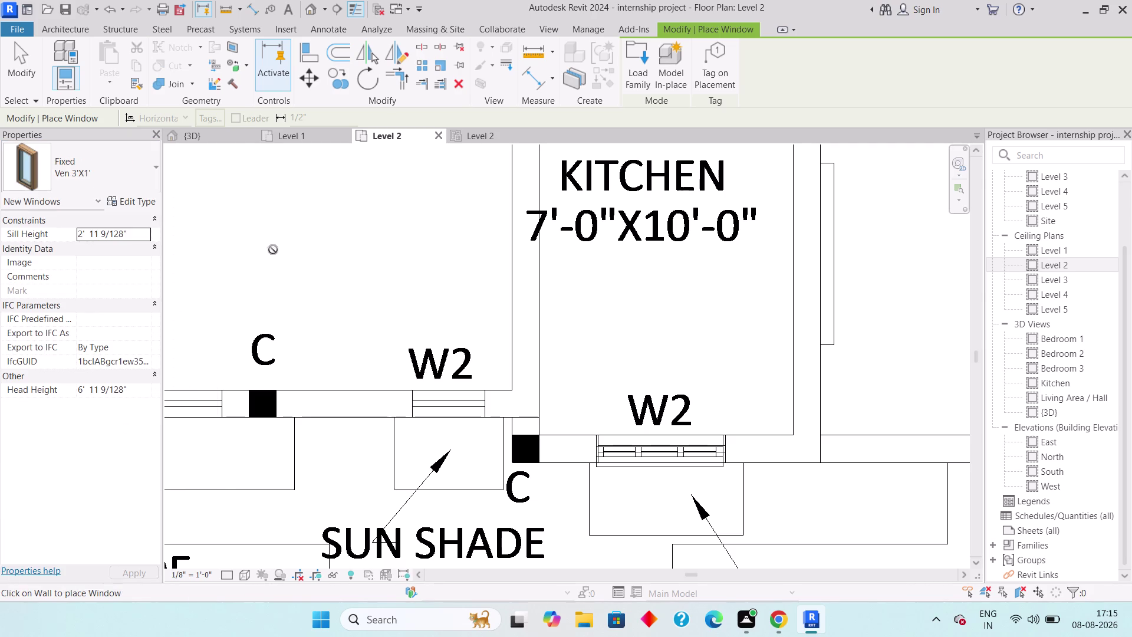
Place a Fixed Ven 3'X1' ventilator in the toilet's V opening.
middle_drag(278, 253, 281, 429)
scroll(down, 3)
scroll(down, 3)
middle_drag(435, 270, 430, 376)
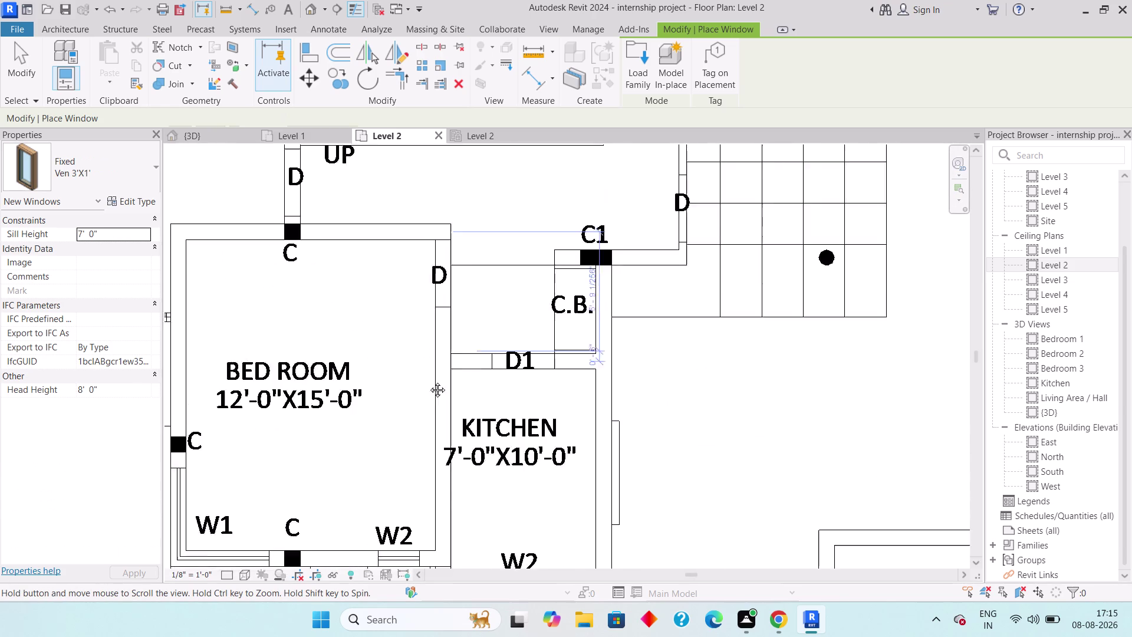
middle_drag(430, 376, 380, 443)
scroll(down, 3)
middle_drag(419, 256, 396, 415)
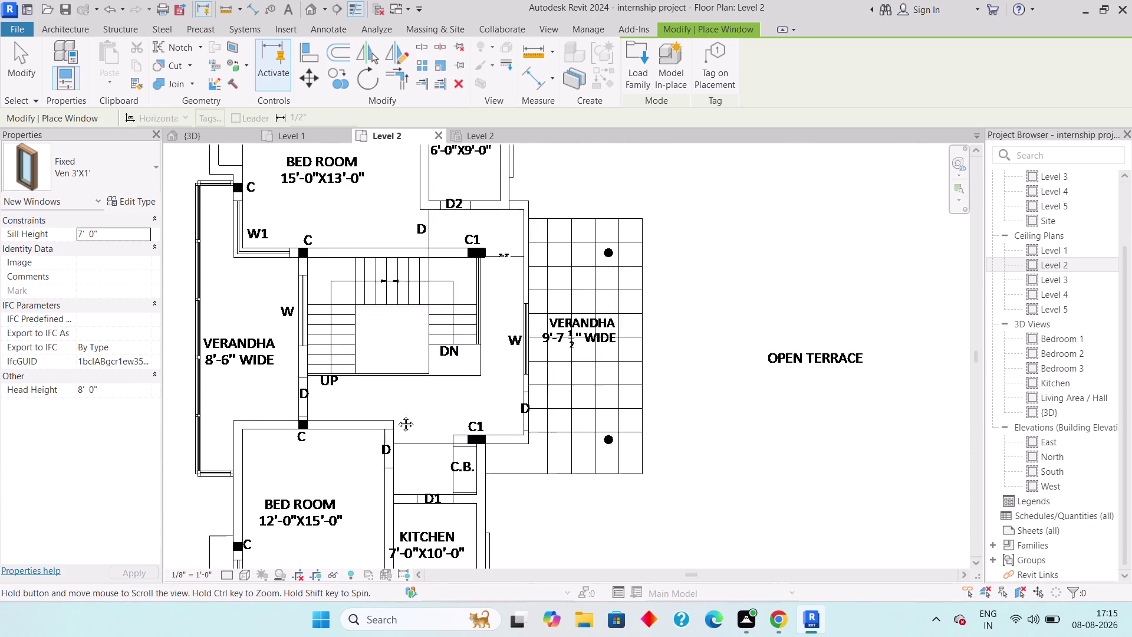
middle_drag(397, 415, 391, 431)
middle_drag(372, 257, 360, 386)
scroll(up, 3)
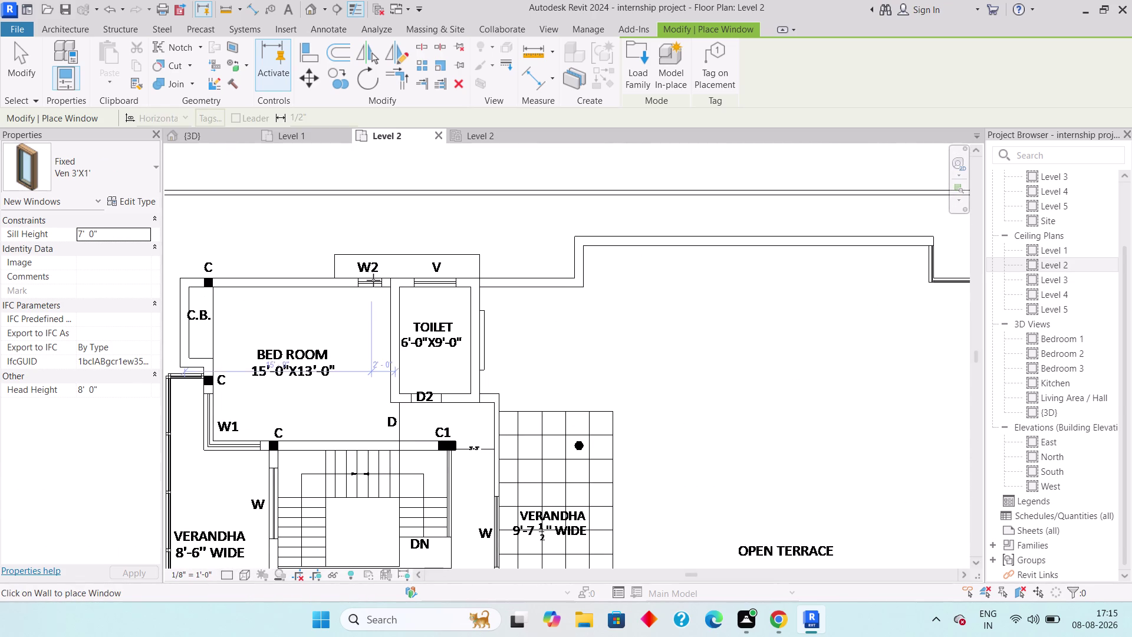
scroll(up, 3)
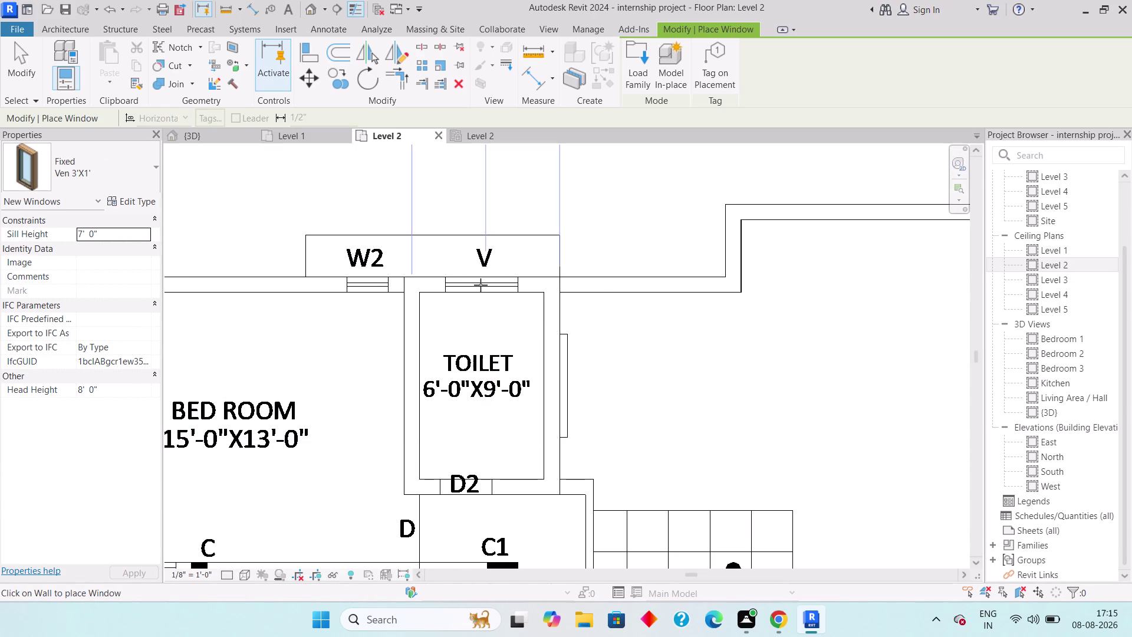
click(480, 285)
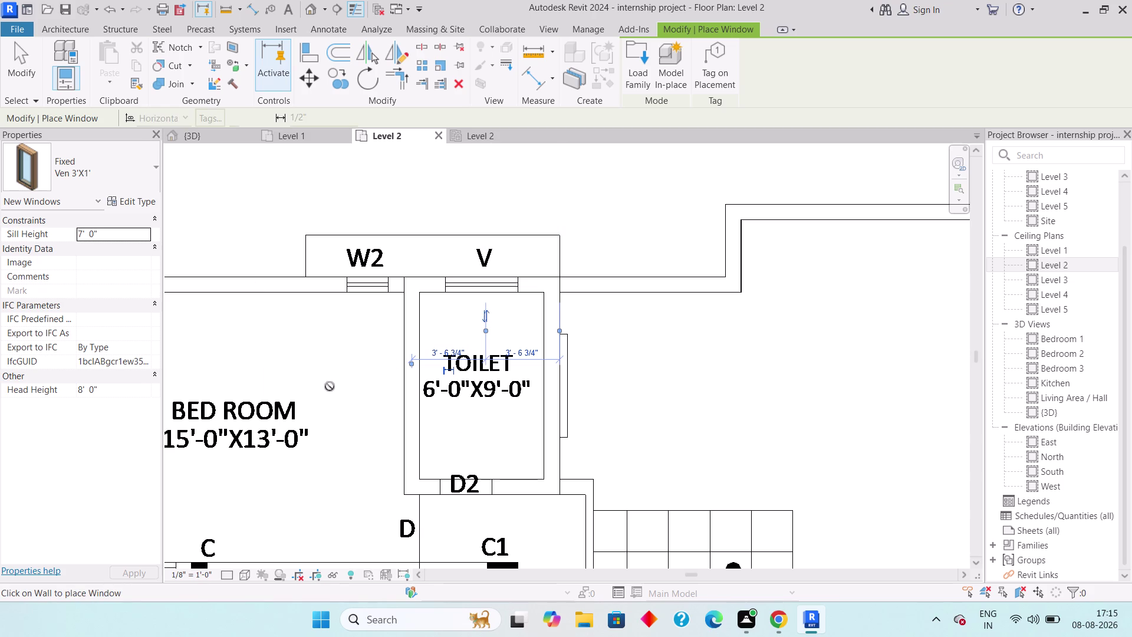
Pick Windows_Sgl_Swept_Head Window 2'X3' from the Type Selector.
click(95, 173)
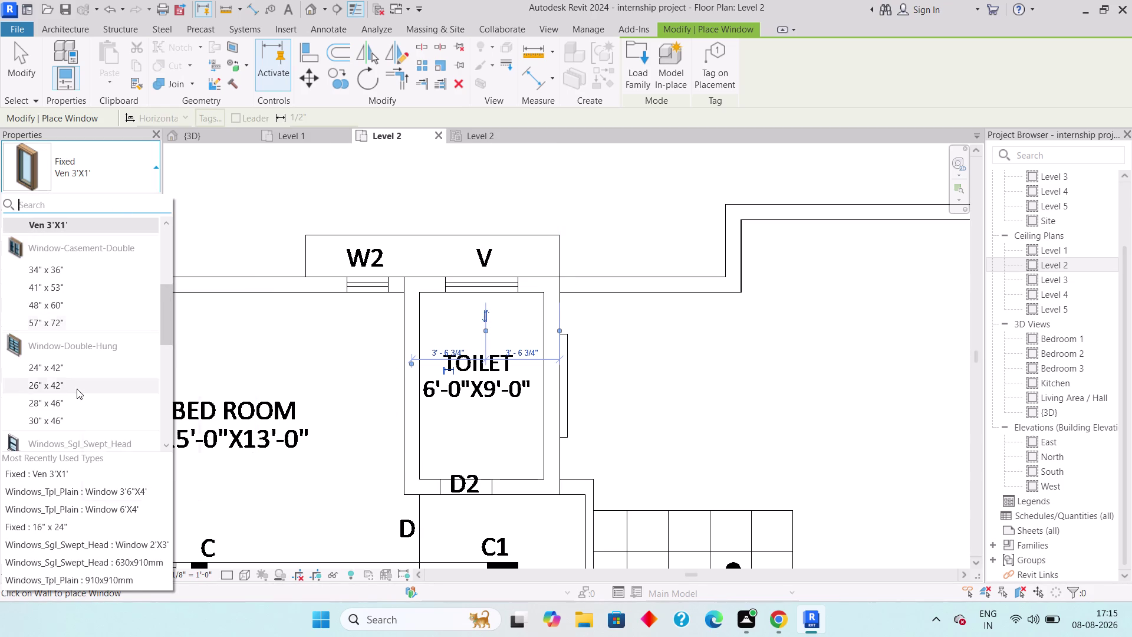
scroll(down, 3)
scroll(down, 3)
scroll(down, 3)
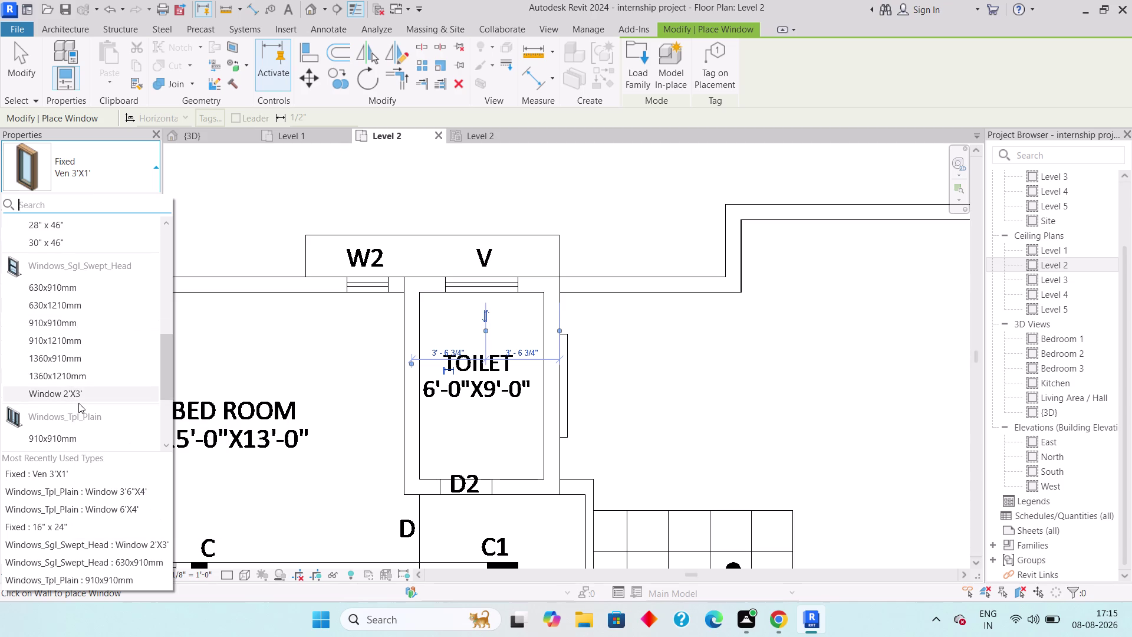
click(75, 393)
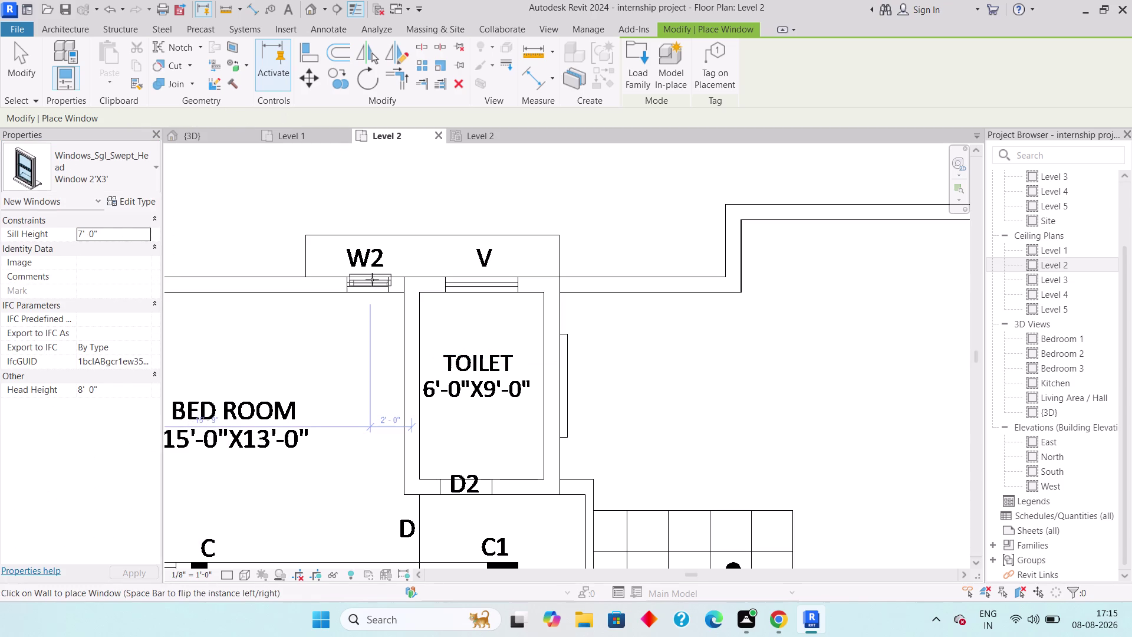
Drop 2'X3' swept-head windows into the upper and lower bedroom W2 openings, then exit placement.
click(372, 280)
middle_drag(367, 329, 363, 312)
scroll(down, 3)
scroll(down, 3)
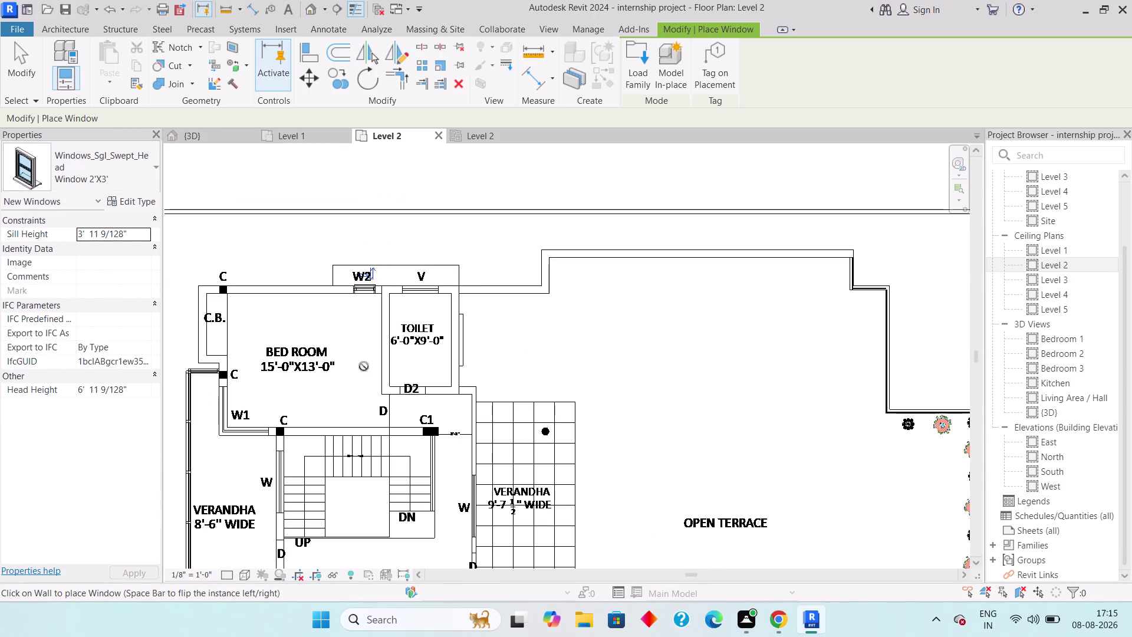
middle_drag(362, 366, 354, 184)
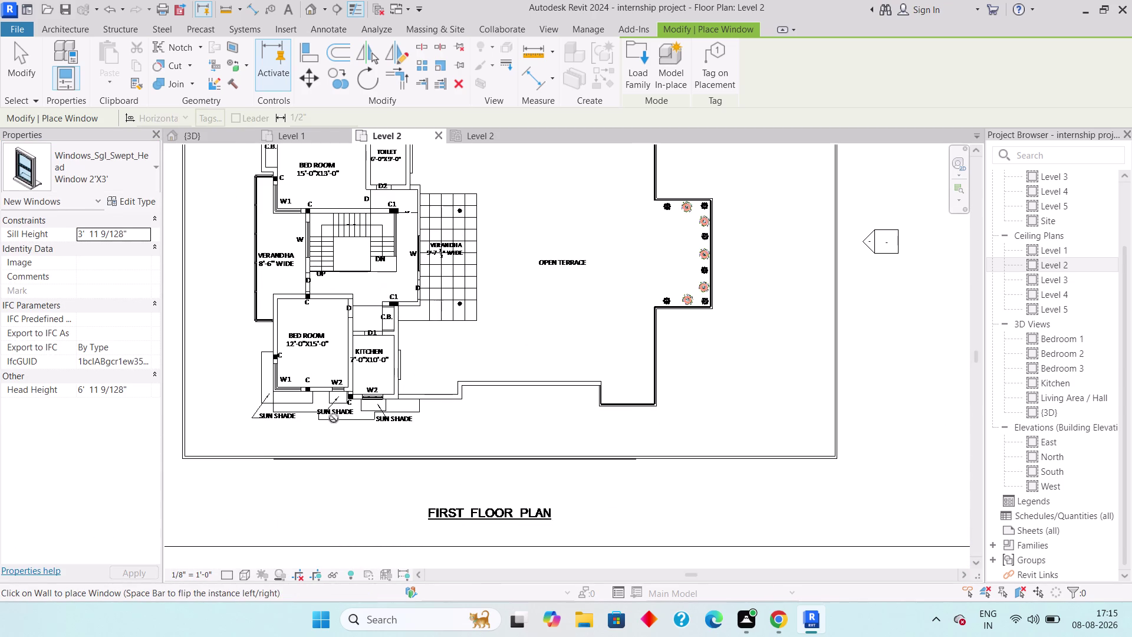
scroll(up, 3)
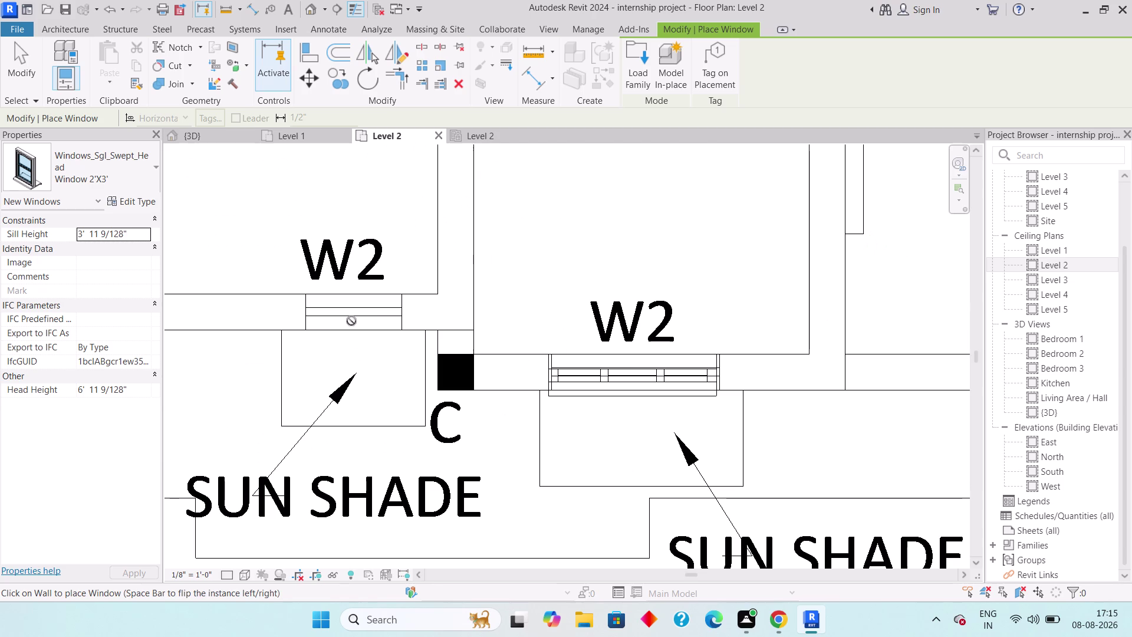
click(345, 323)
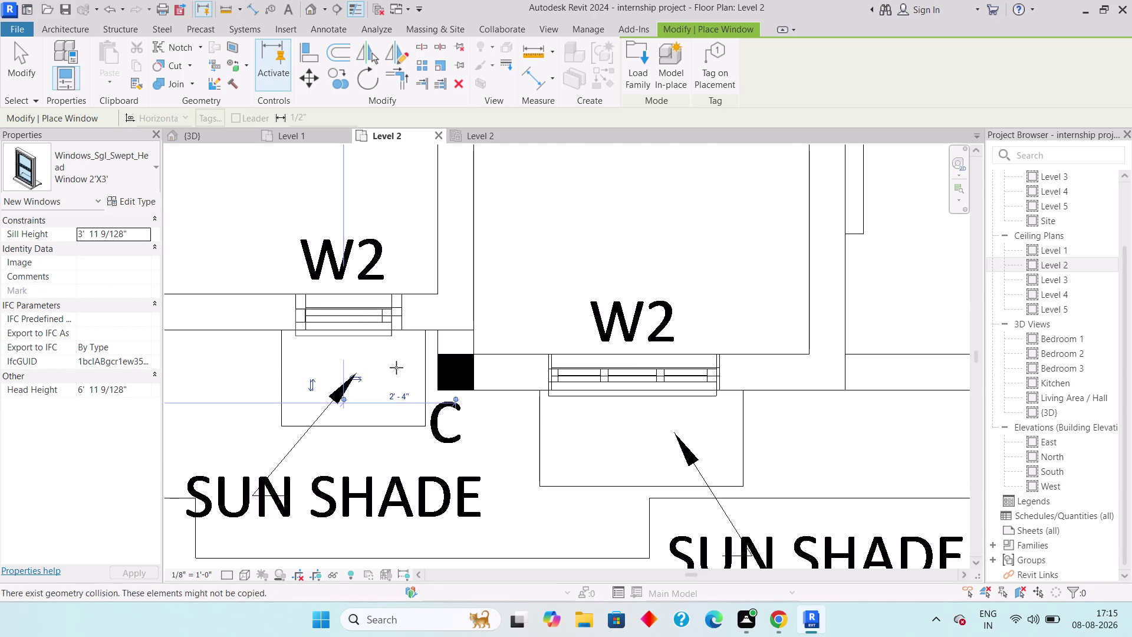
key(Escape)
key(Escape)
key(Escape)
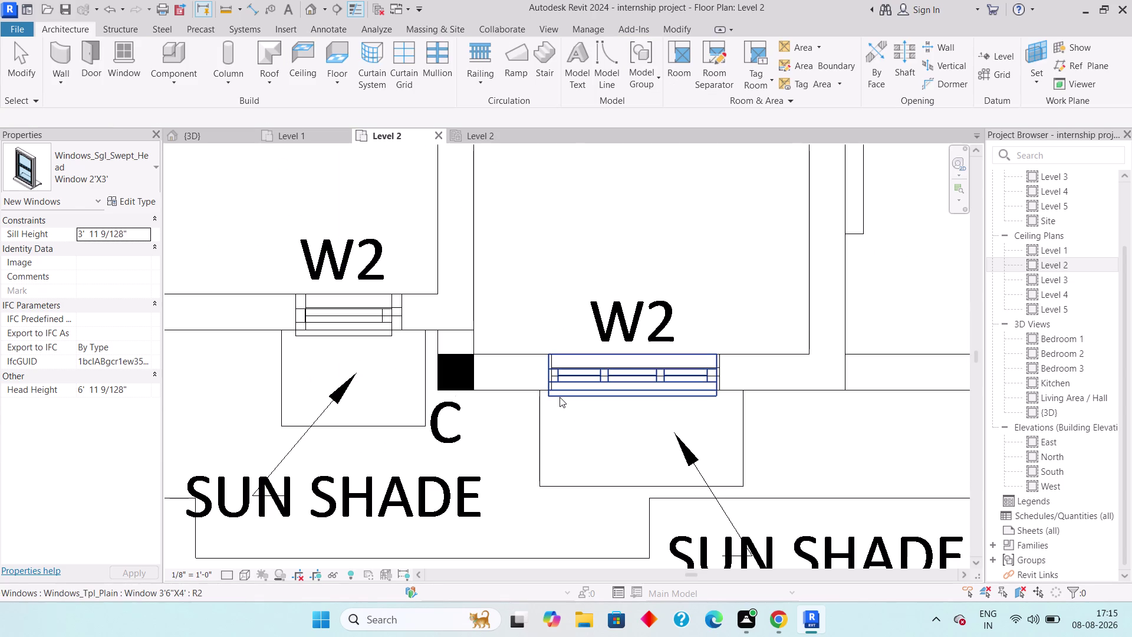
Nudge the lower bedroom's W2 window with arrow keys to match its underlay opening.
click(559, 396)
key(Right)
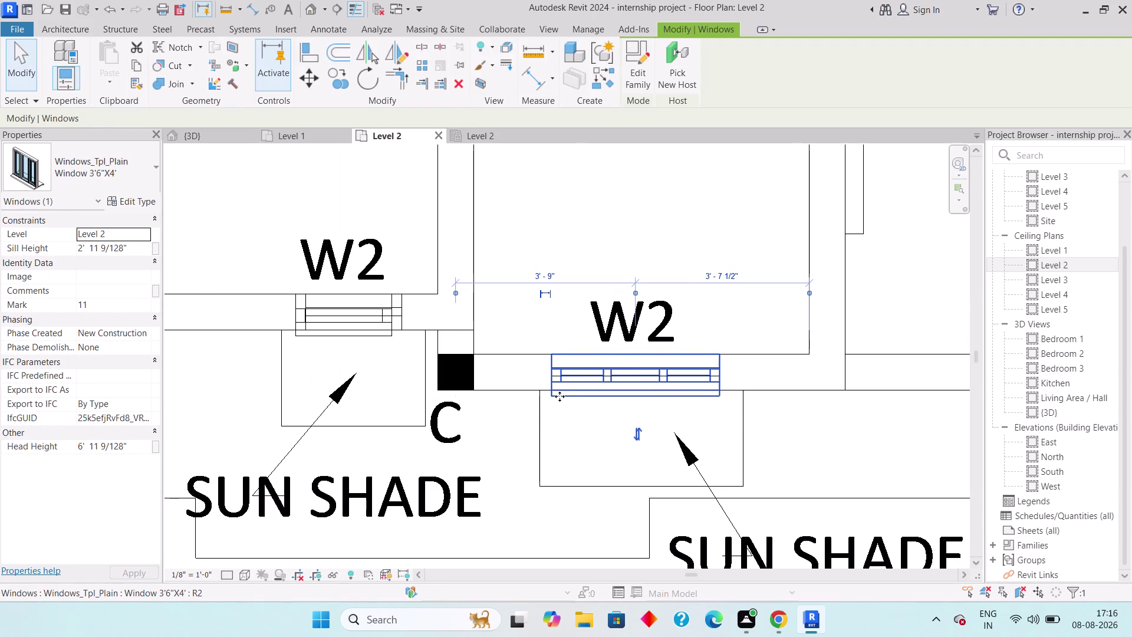
key(Escape)
click(388, 331)
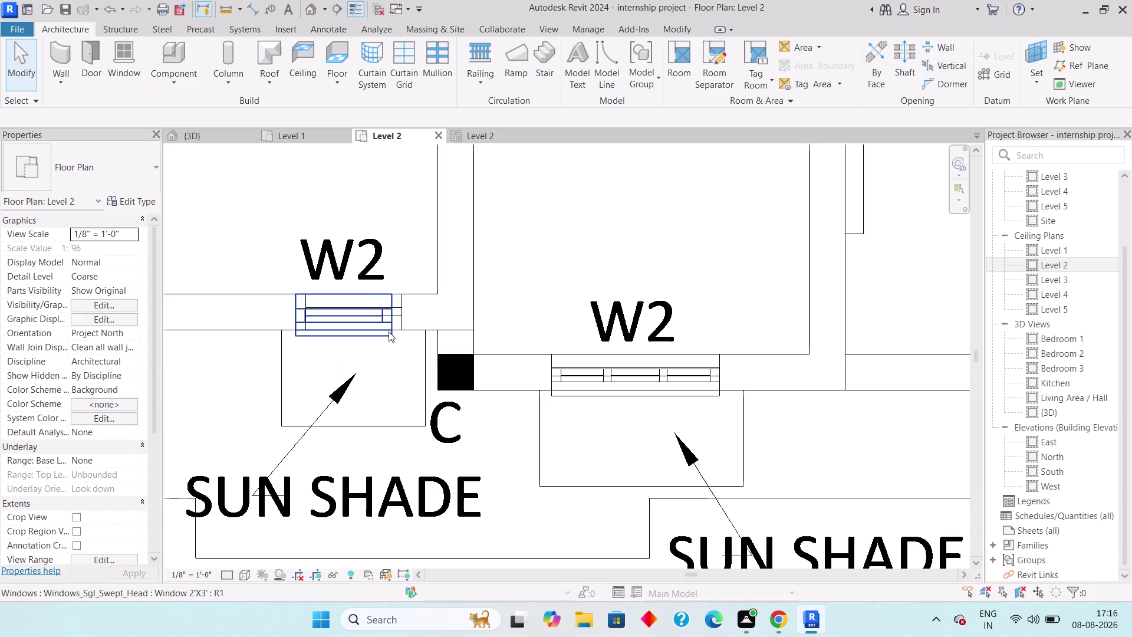
key(Right)
key(Right)
key(Right)
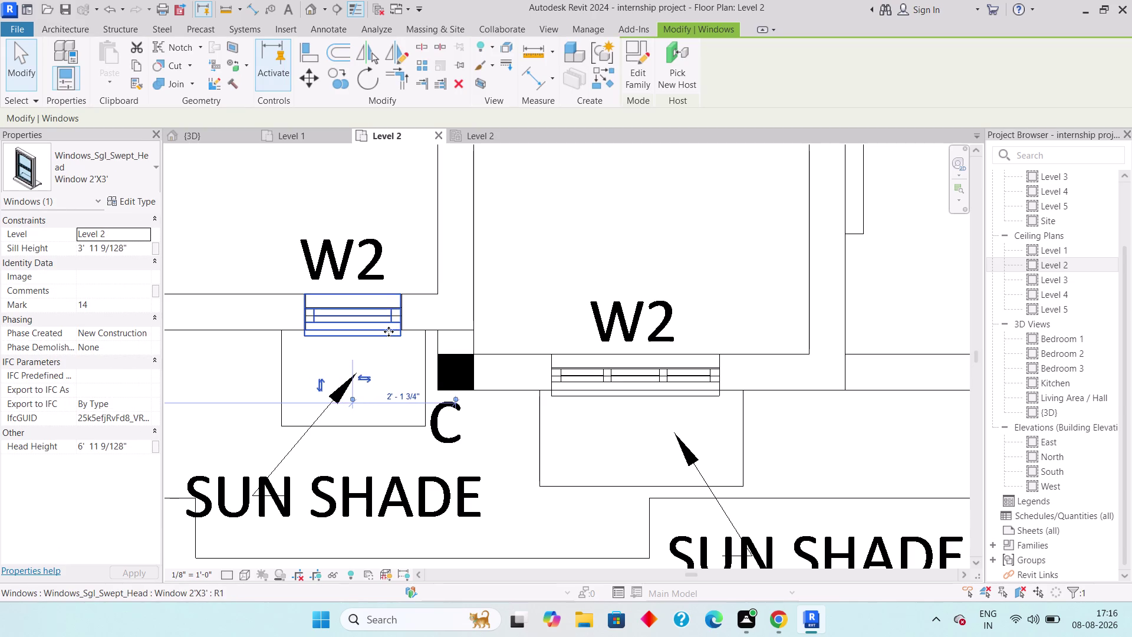
key(Right)
click(388, 331)
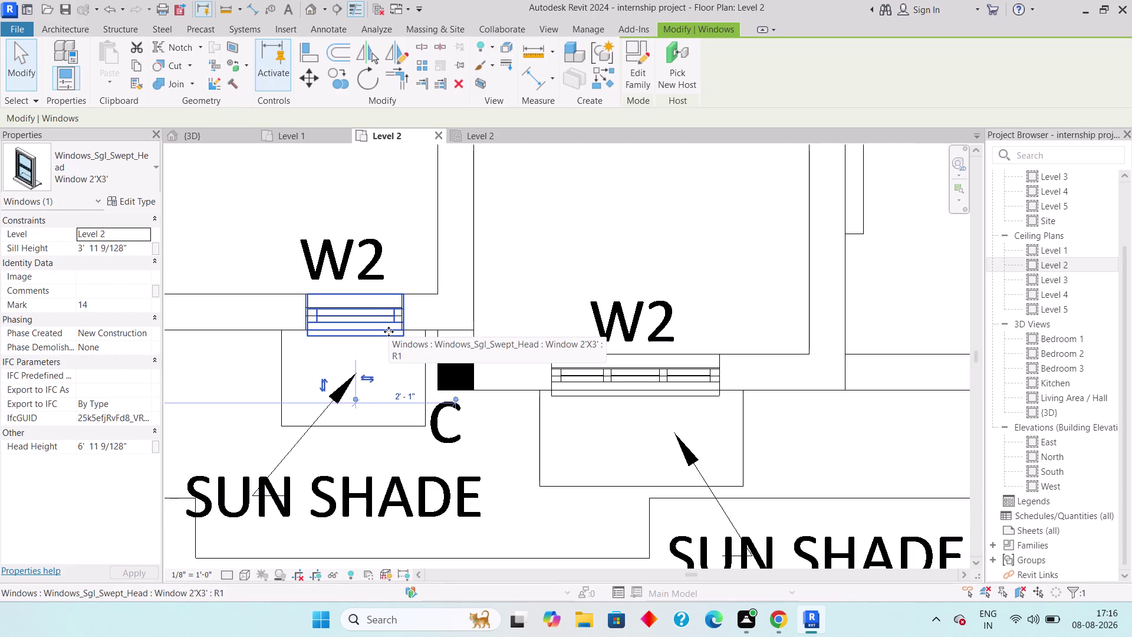
scroll(up, 3)
scroll(up, 3)
key(Left)
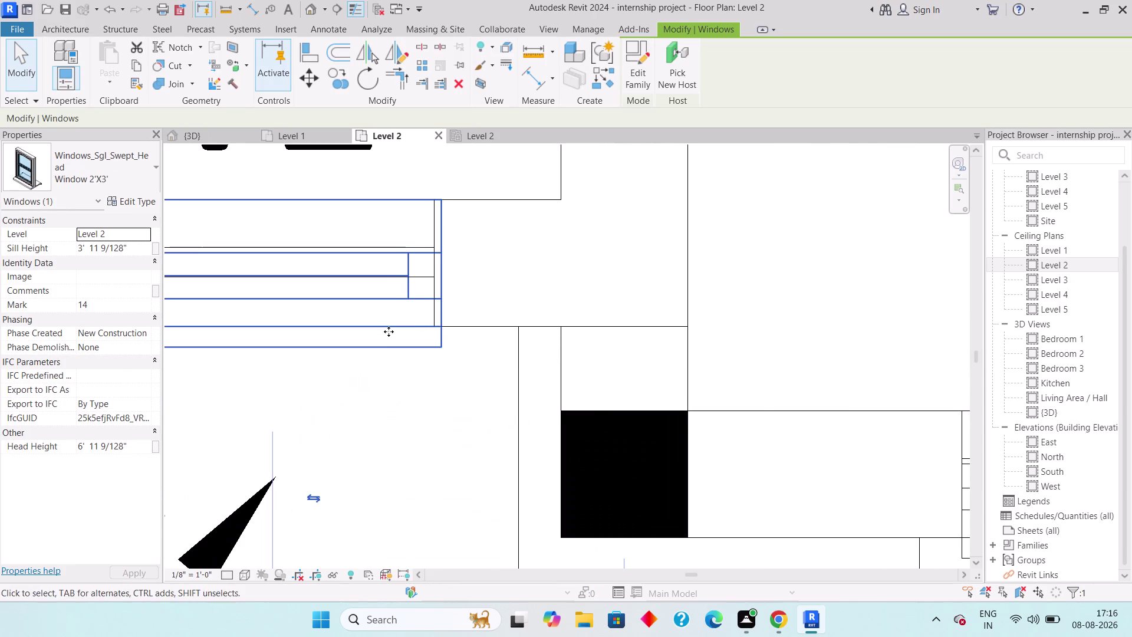
key(Left)
key(Escape)
key(Escape)
Shift the upper bedroom's W2 window left to align with its underlay opening.
scroll(down, 3)
scroll(down, 3)
scroll(down, 3)
middle_drag(460, 266, 480, 409)
scroll(down, 3)
middle_drag(476, 376, 562, 463)
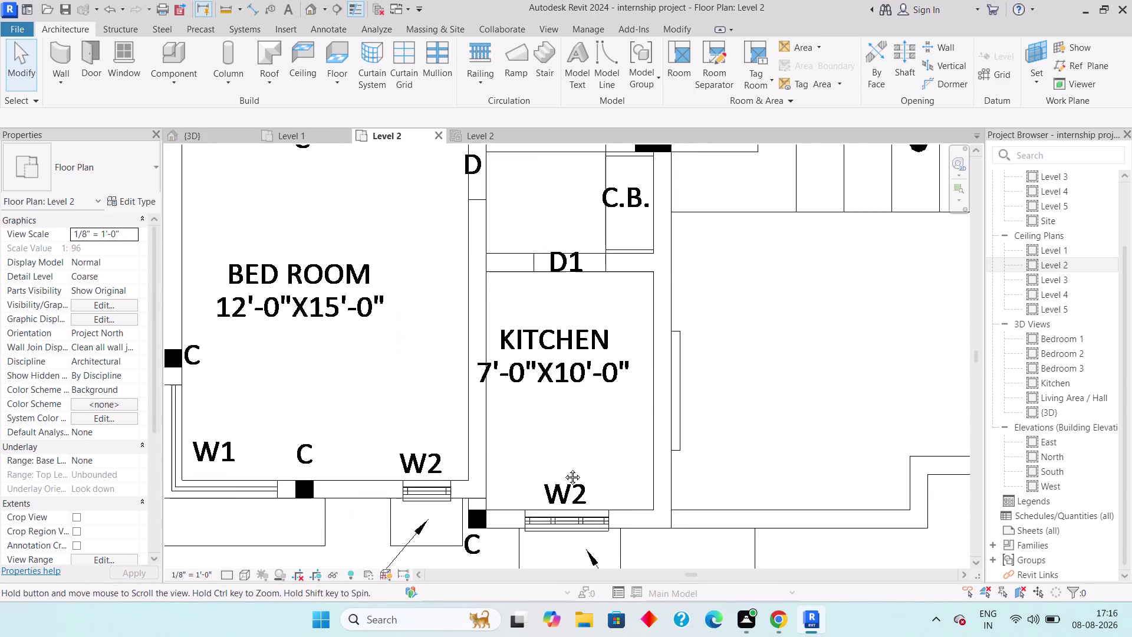
middle_drag(561, 463, 589, 530)
scroll(down, 3)
scroll(down, 3)
middle_drag(541, 294, 504, 547)
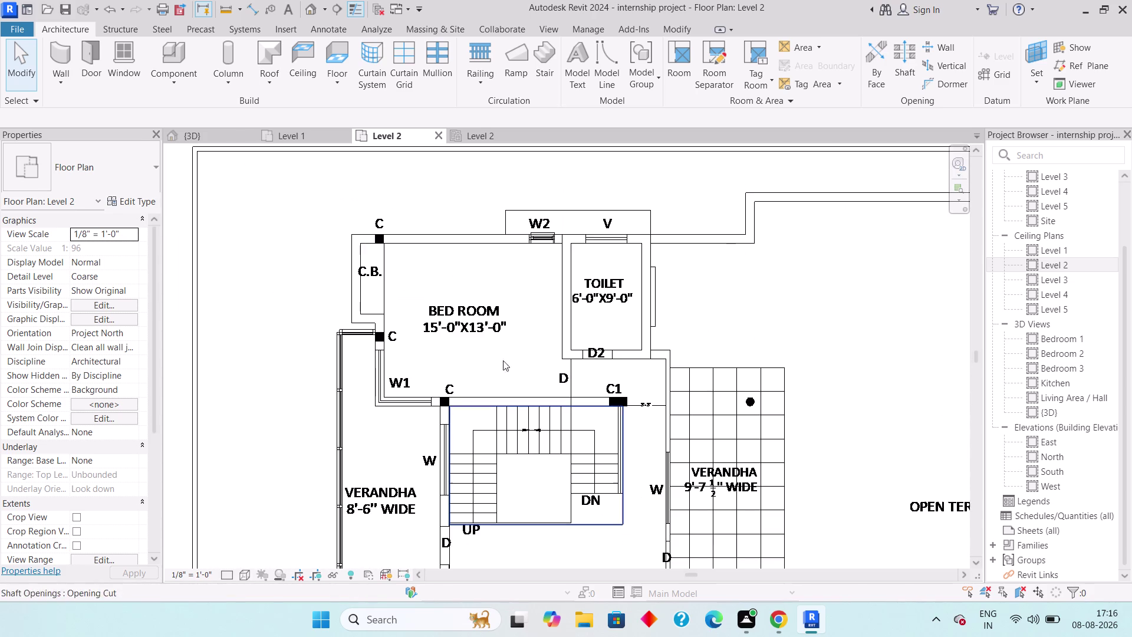
scroll(up, 3)
scroll(up, 3)
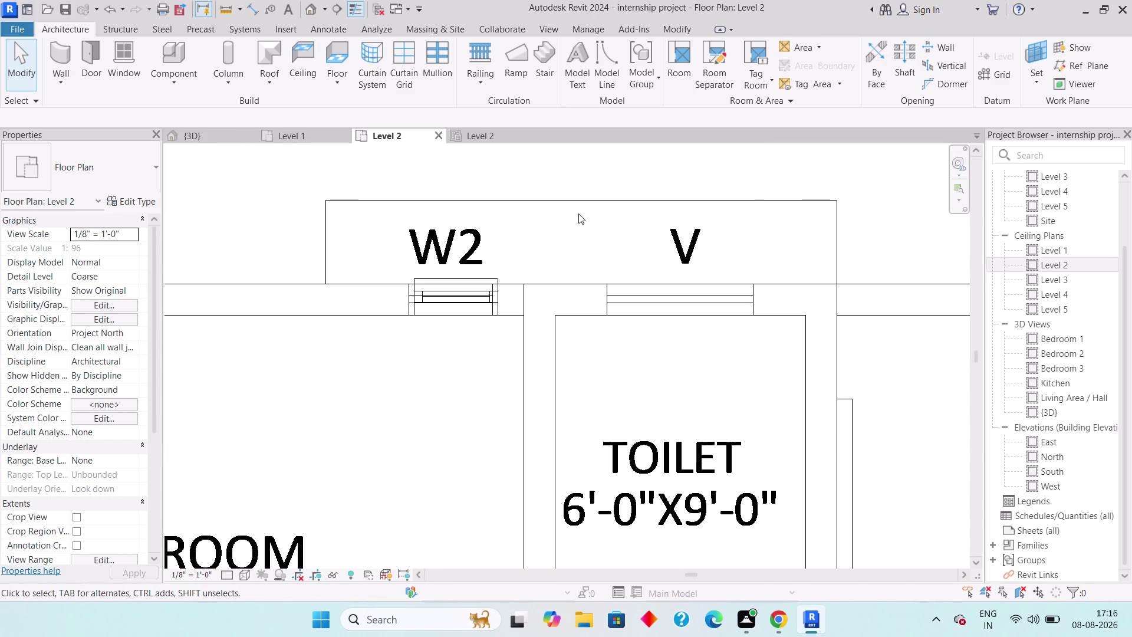
click(493, 274)
scroll(up, 3)
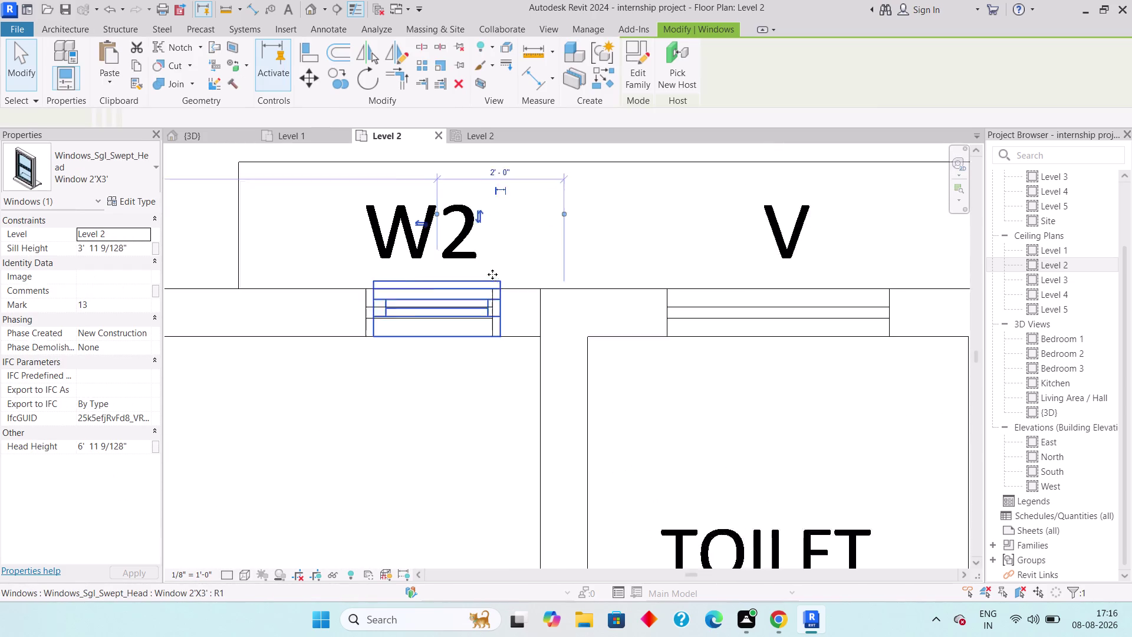
scroll(up, 3)
key(Left)
key(Left)
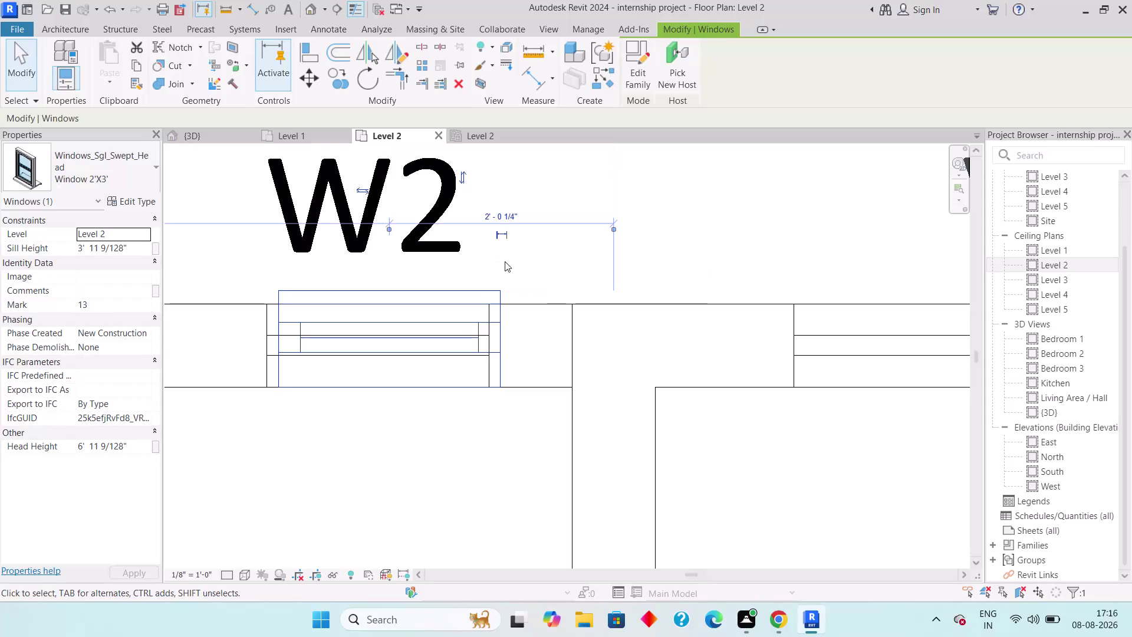
key(Left)
key(Left)
key(Left)
key(Left)
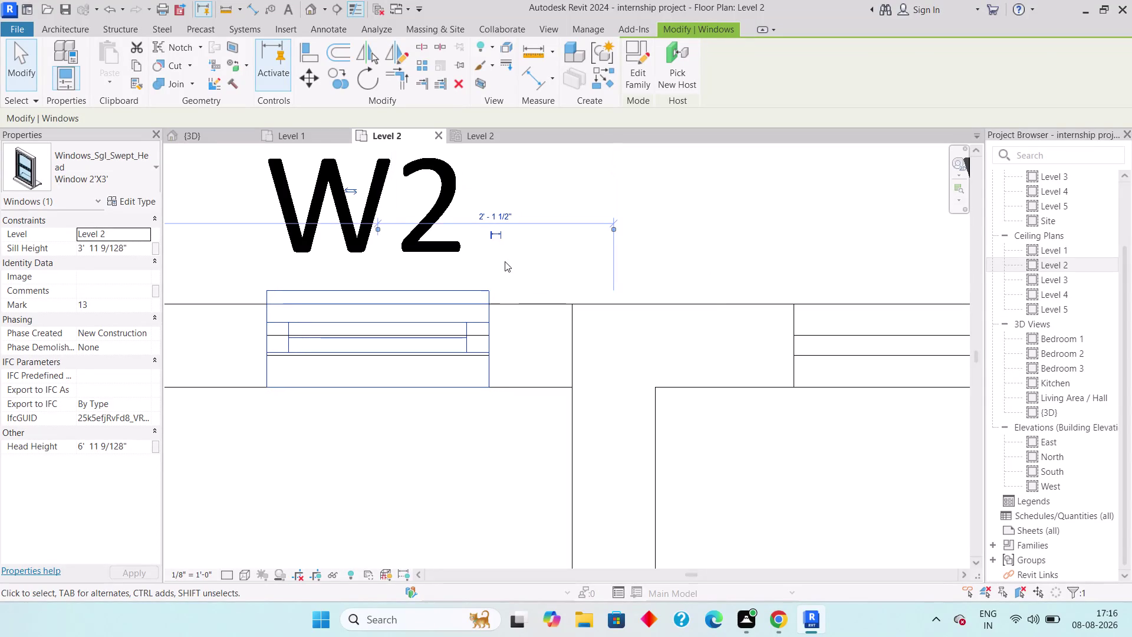
key(Escape)
scroll(down, 3)
scroll(down, 3)
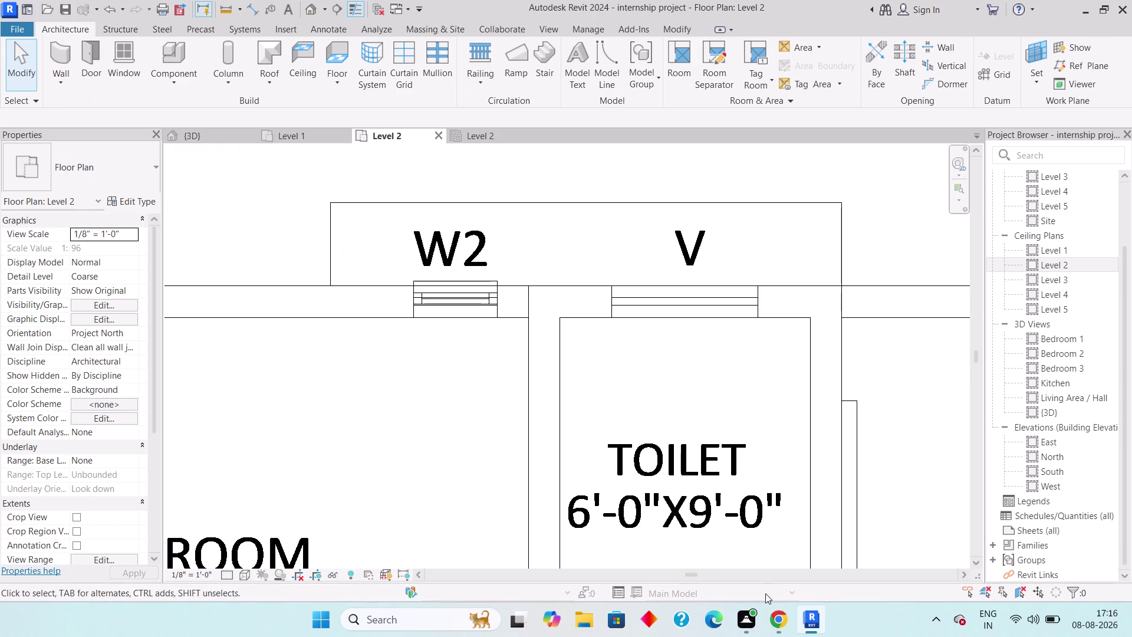
Switch to the browser and view its download history showing Couch17.rfa.
click(777, 618)
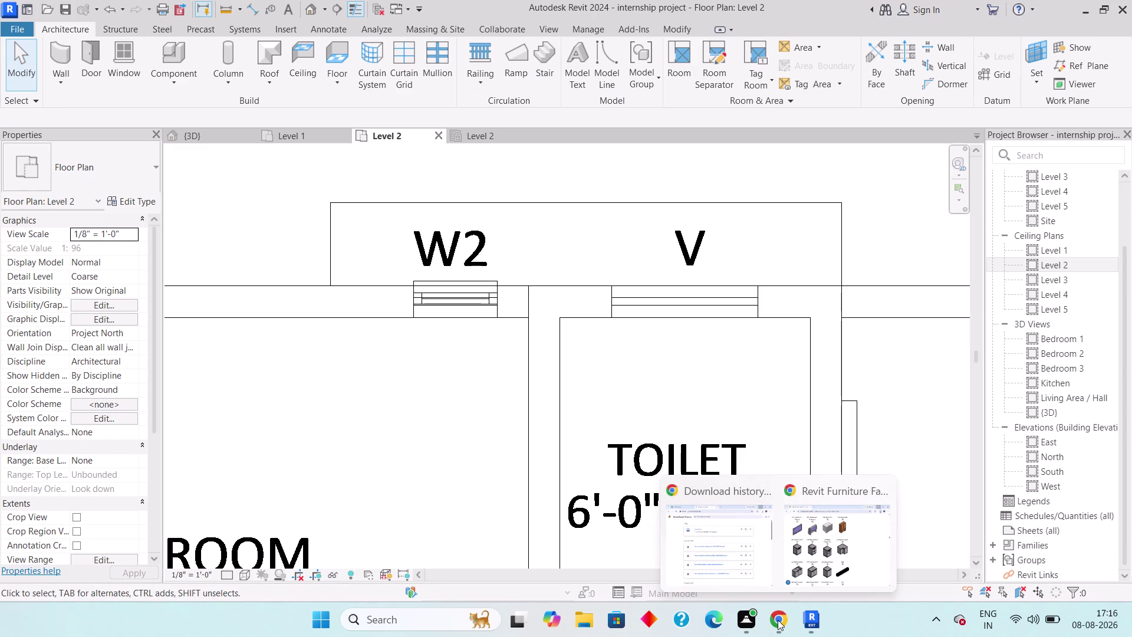
click(778, 620)
triple_click(777, 620)
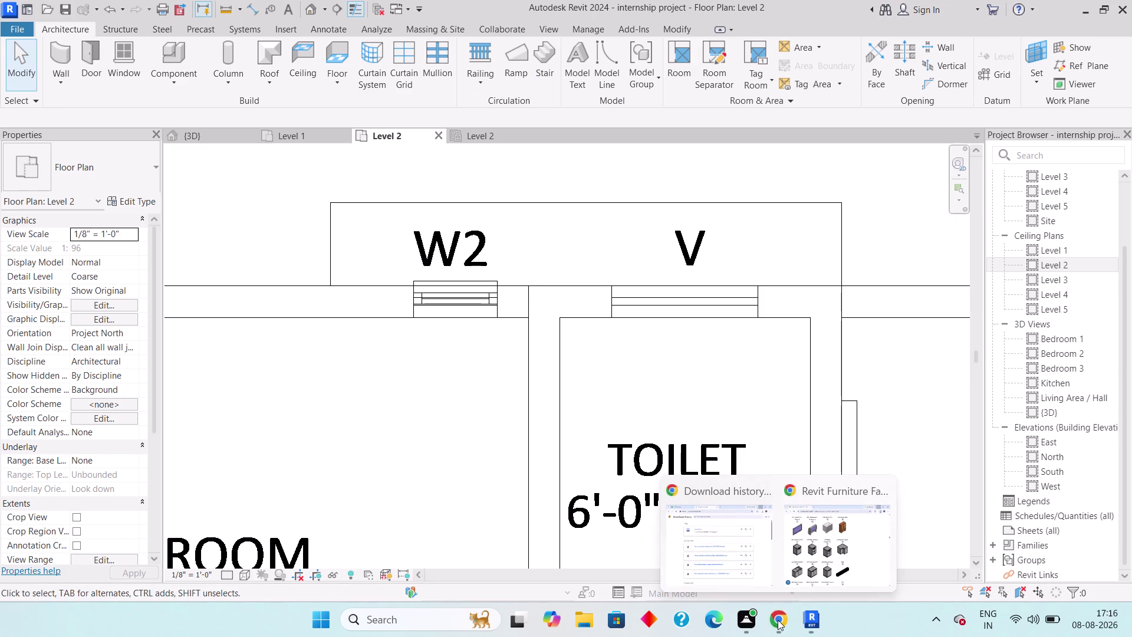
triple_click(778, 619)
double_click(779, 619)
key(Escape)
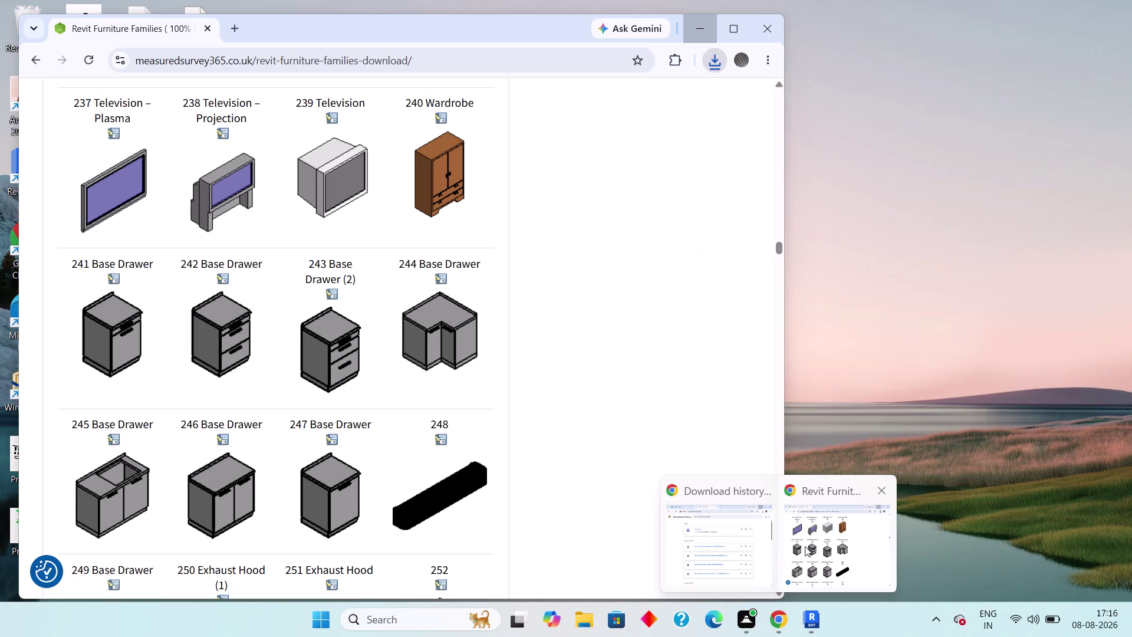
click(881, 495)
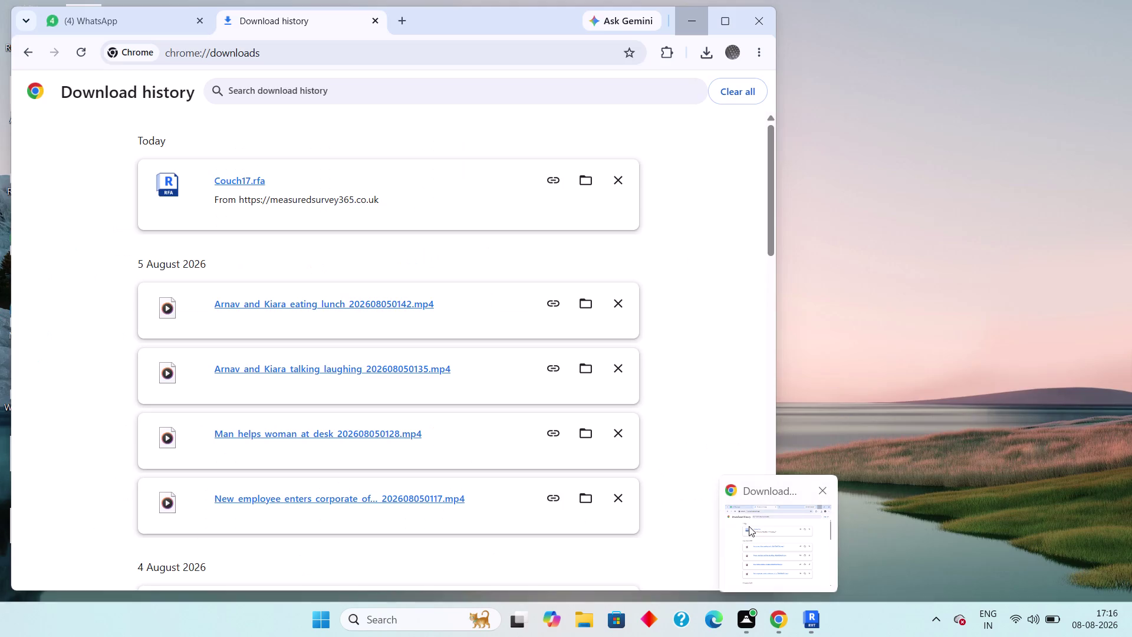